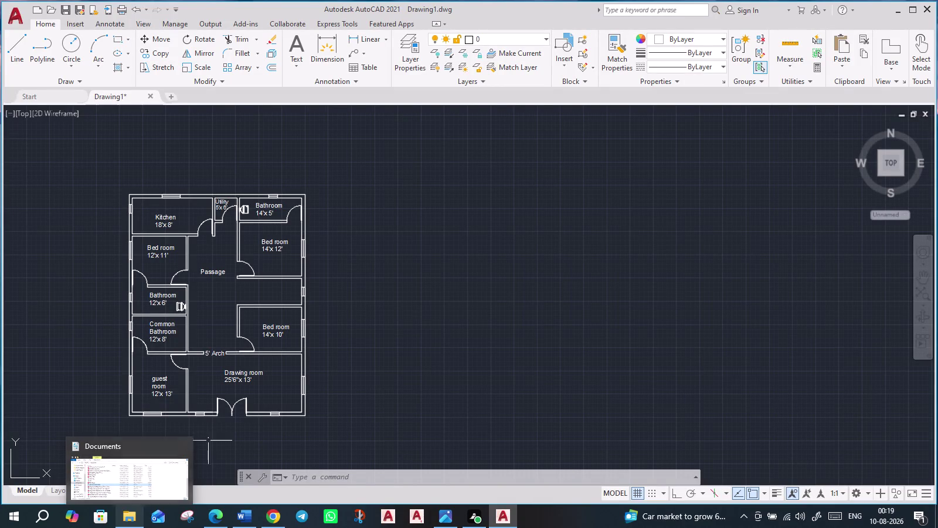
Browse File Explorer to C:\Program Files\Autodesk\AutoCAD 2021.
click(135, 527)
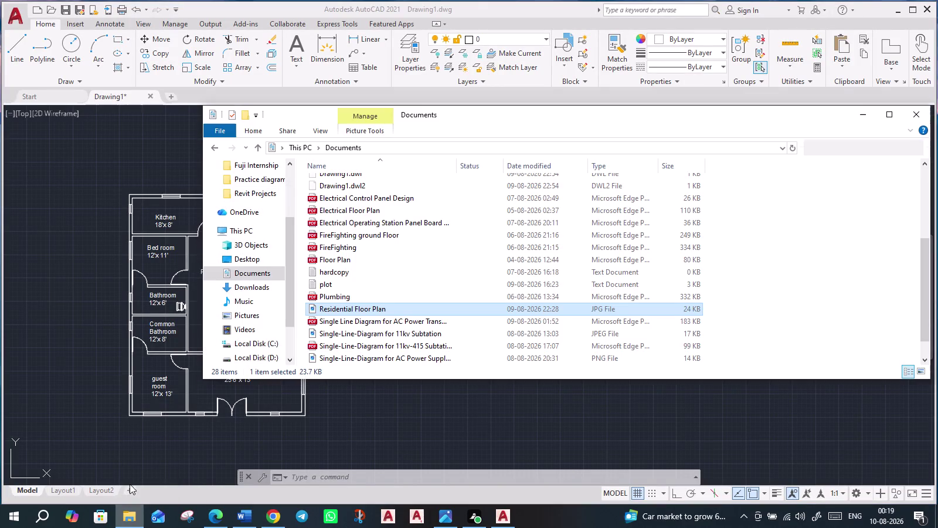
double_click(259, 345)
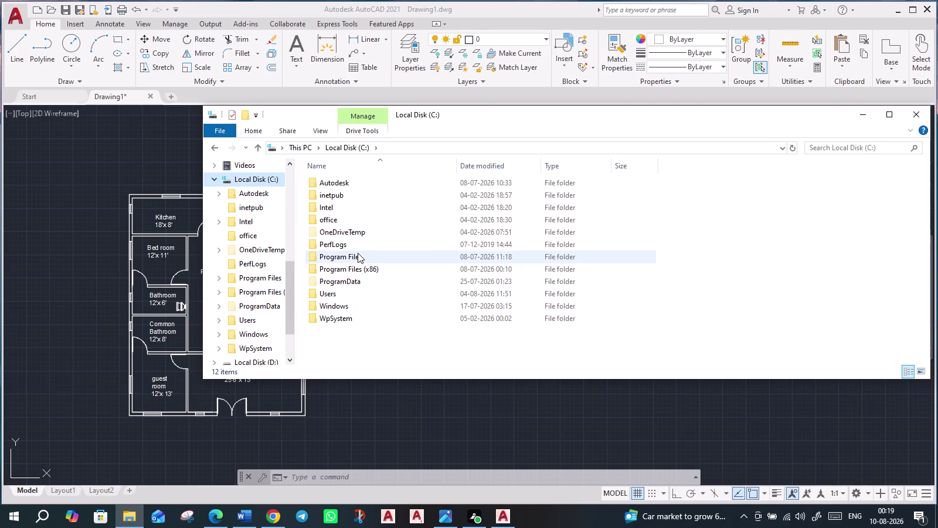
double_click(354, 257)
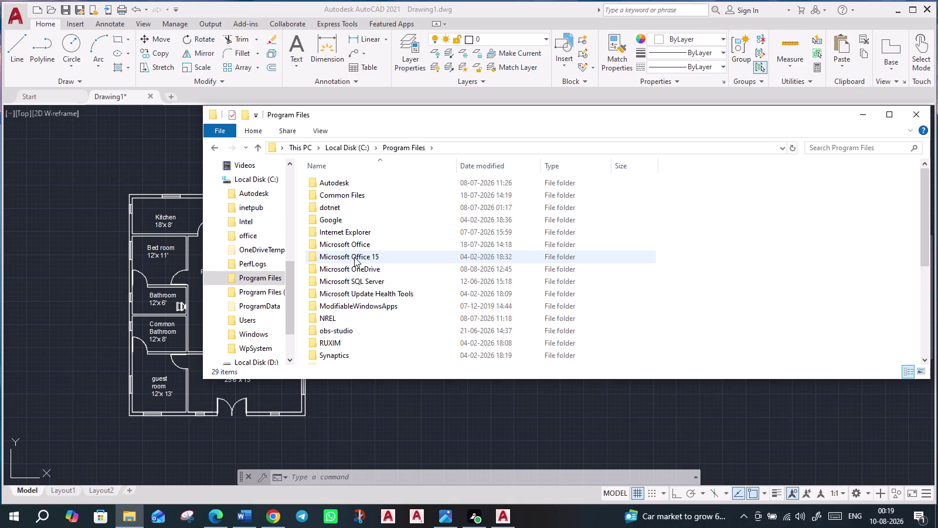
double_click(346, 183)
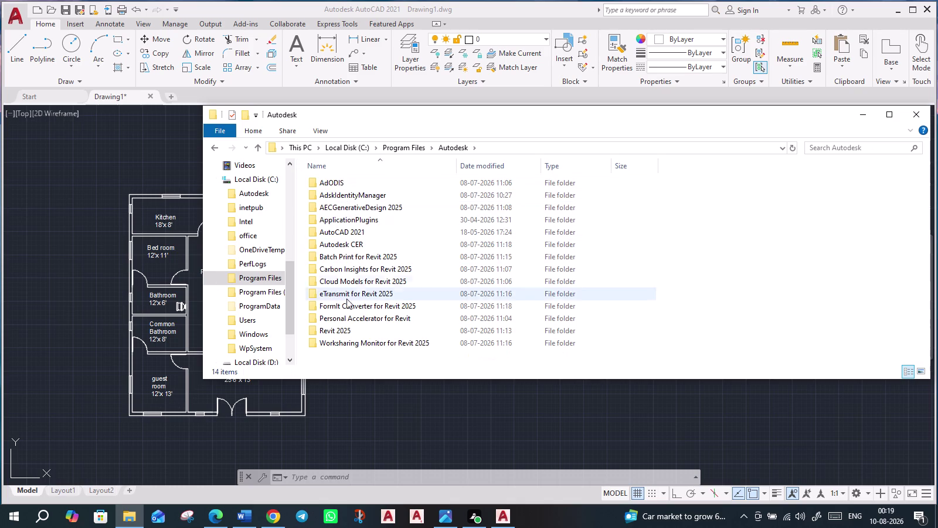
double_click(354, 234)
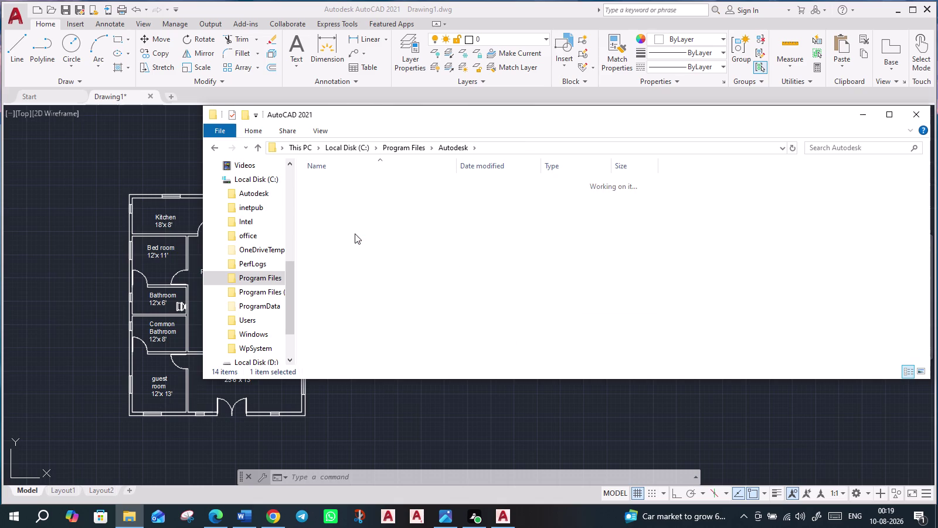
Open the Sample > en-us > DesignCenter folder.
scroll(down, 3)
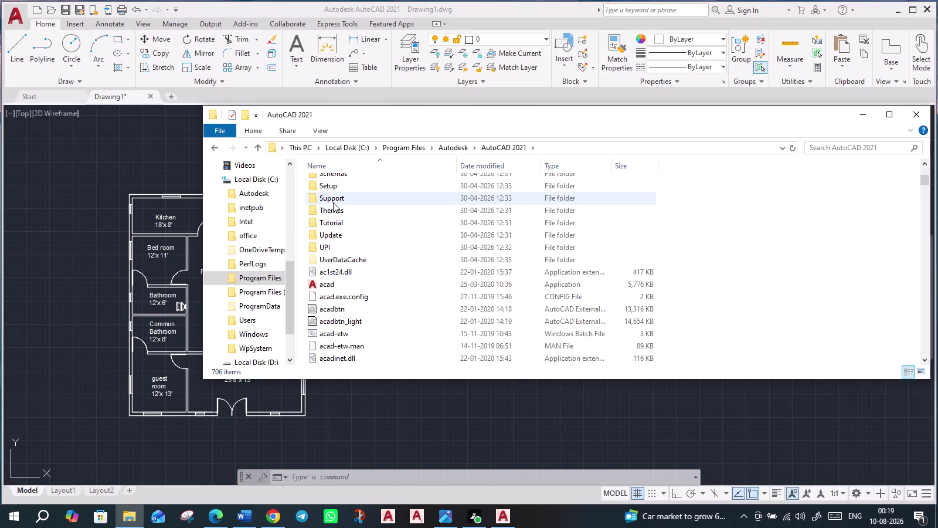
scroll(up, 3)
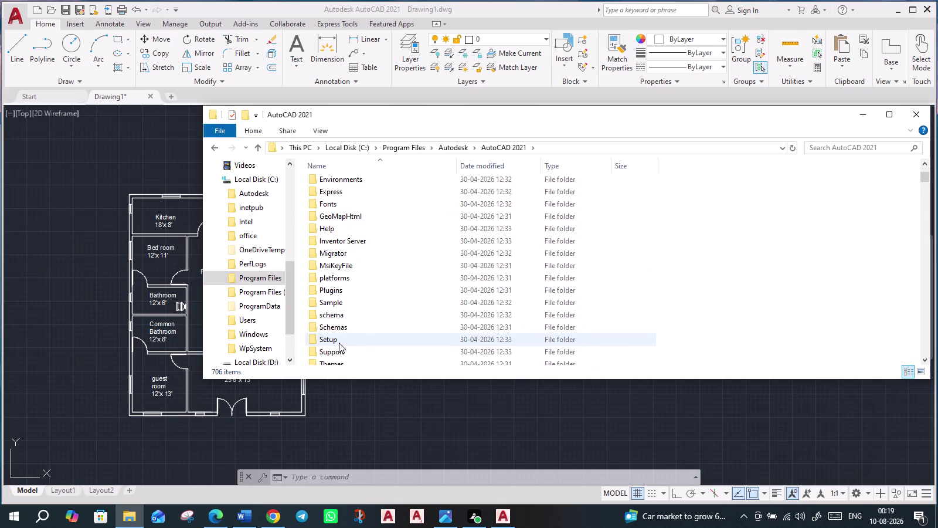
click(342, 300)
double_click(342, 300)
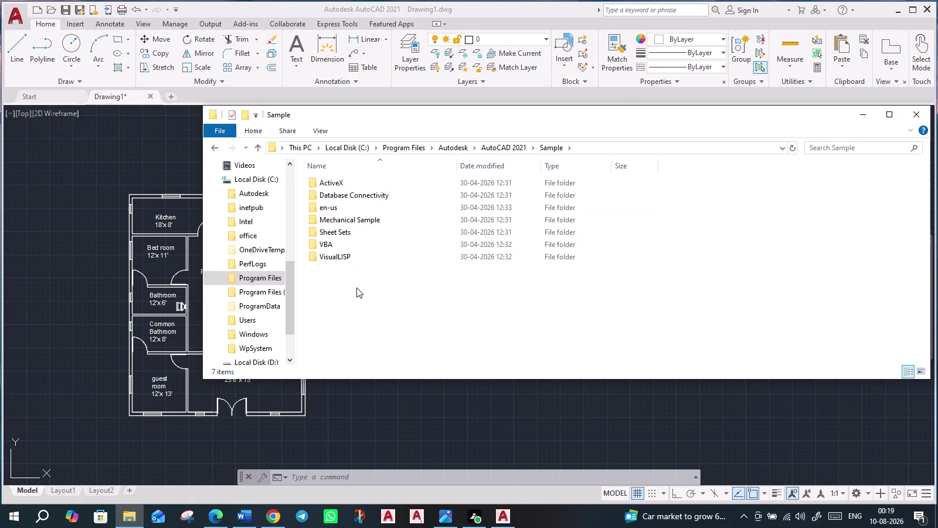
double_click(336, 206)
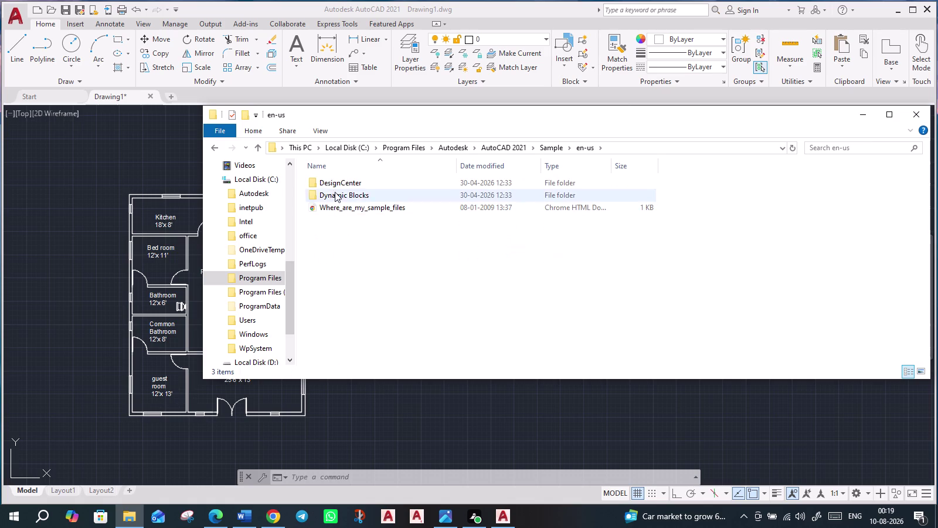
click(334, 184)
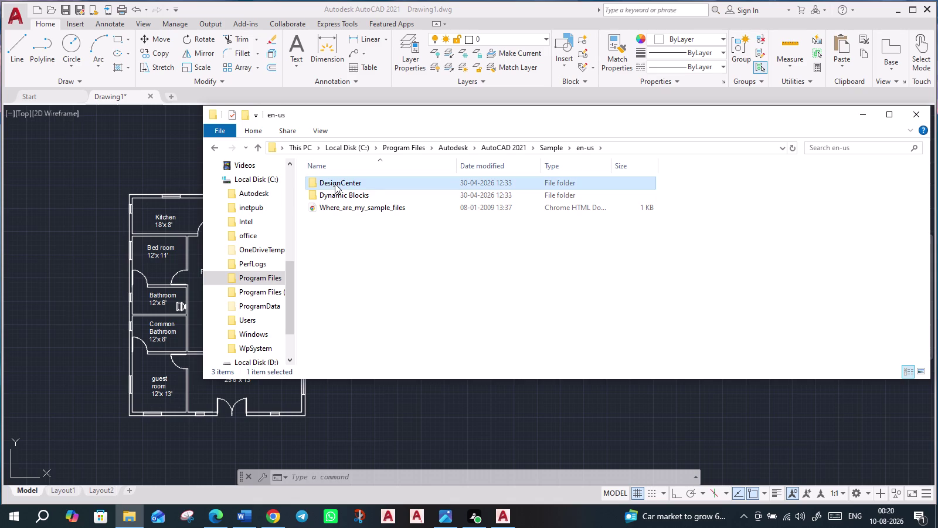
double_click(335, 184)
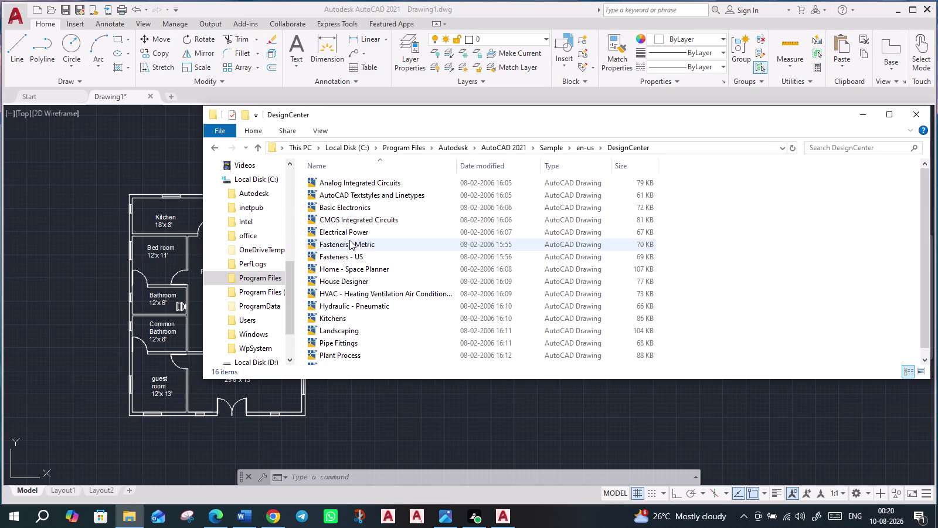
Drag Kitchens.dwg from the DesignCenter folder onto the AutoCAD floor plan.
scroll(down, 3)
scroll(down, 3)
scroll(down, 3)
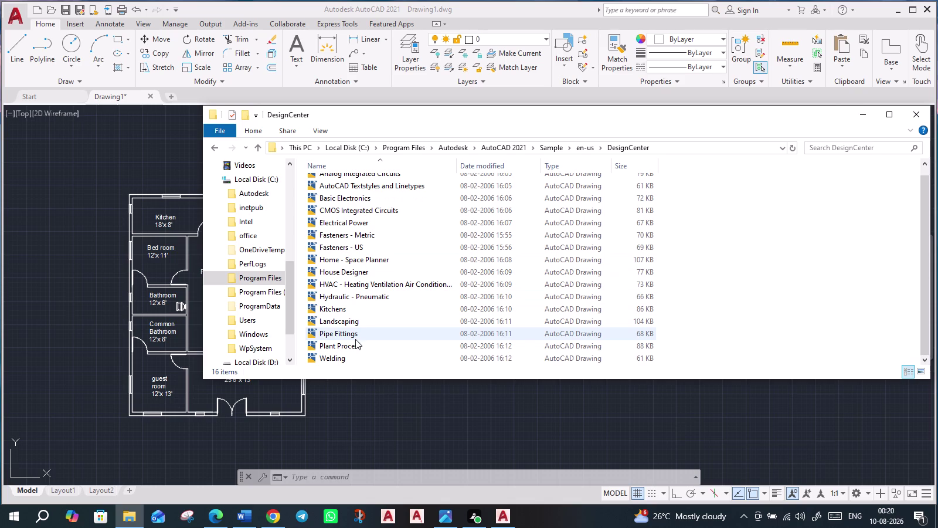
click(348, 310)
drag(347, 309, 211, 324)
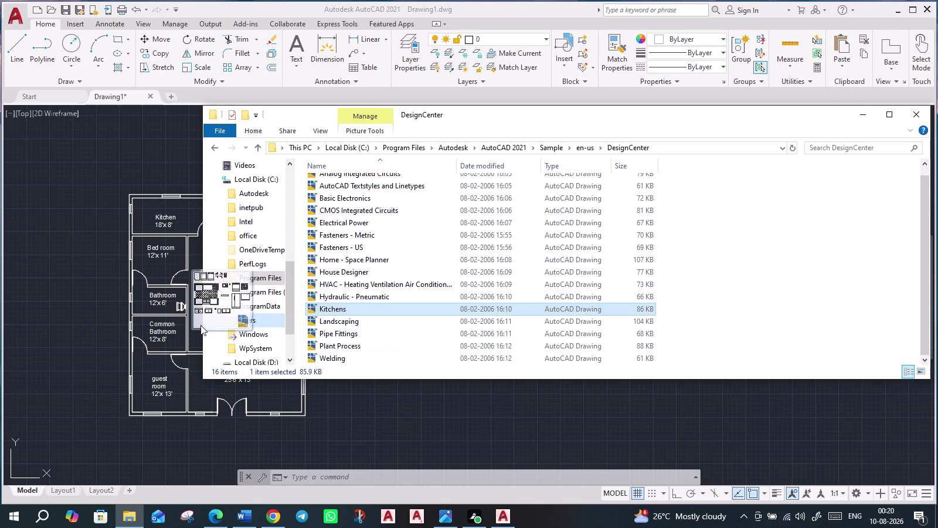
drag(211, 325, 173, 247)
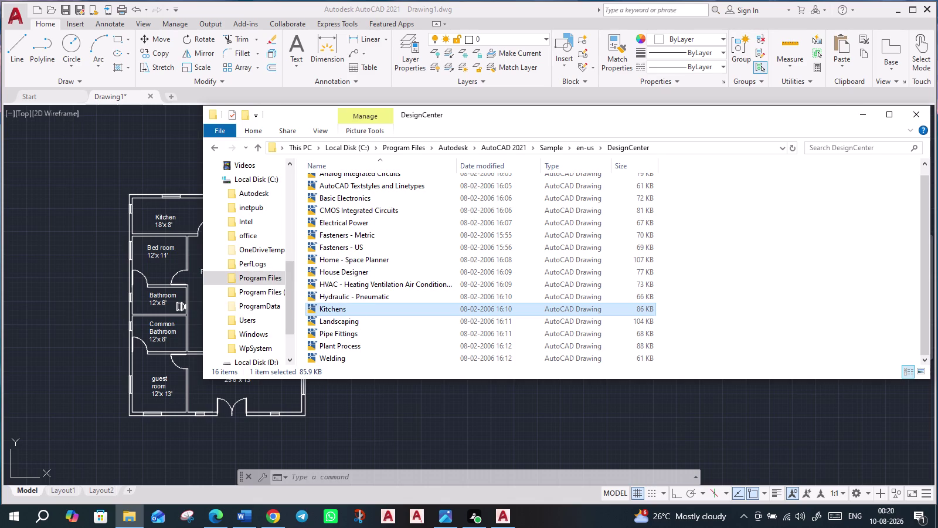
drag(173, 246, 179, 213)
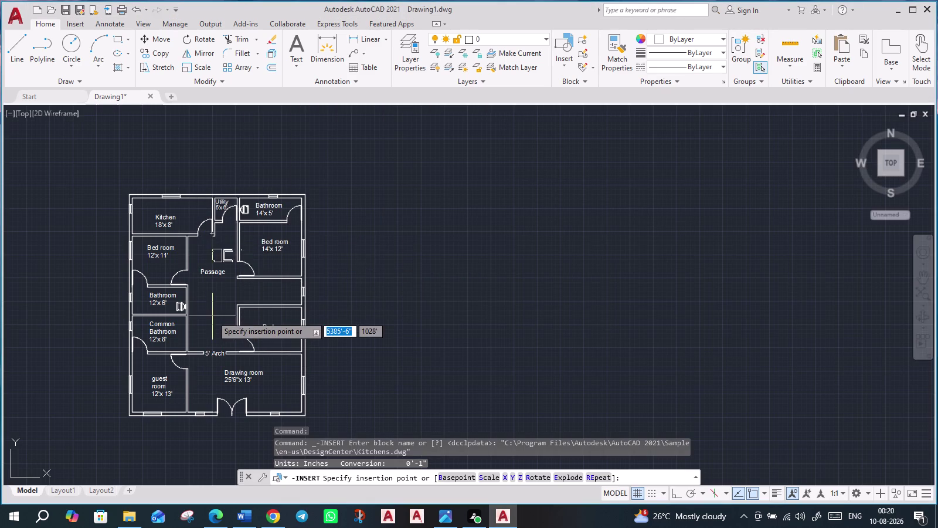
Place the Kitchens block at a point near the plan, accepting default scale and rotation.
scroll(up, 3)
scroll(down, 3)
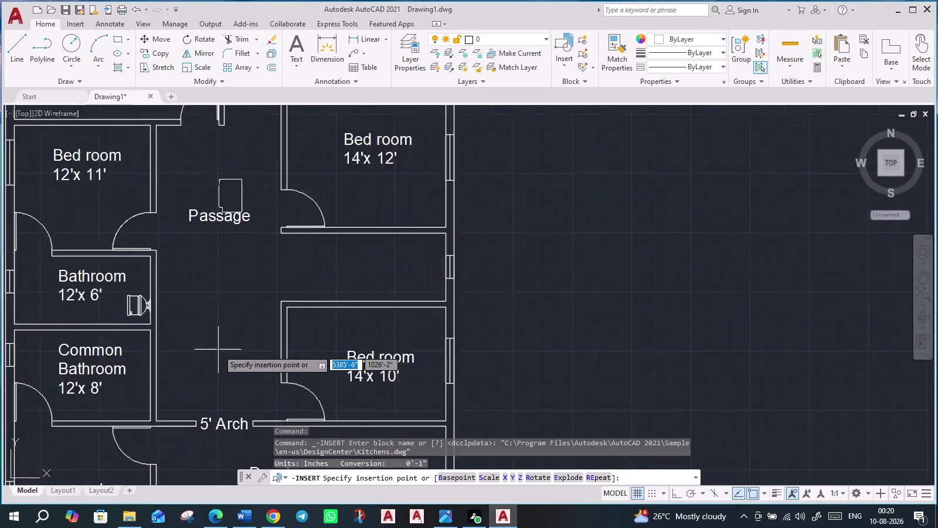
scroll(down, 3)
scroll(up, 3)
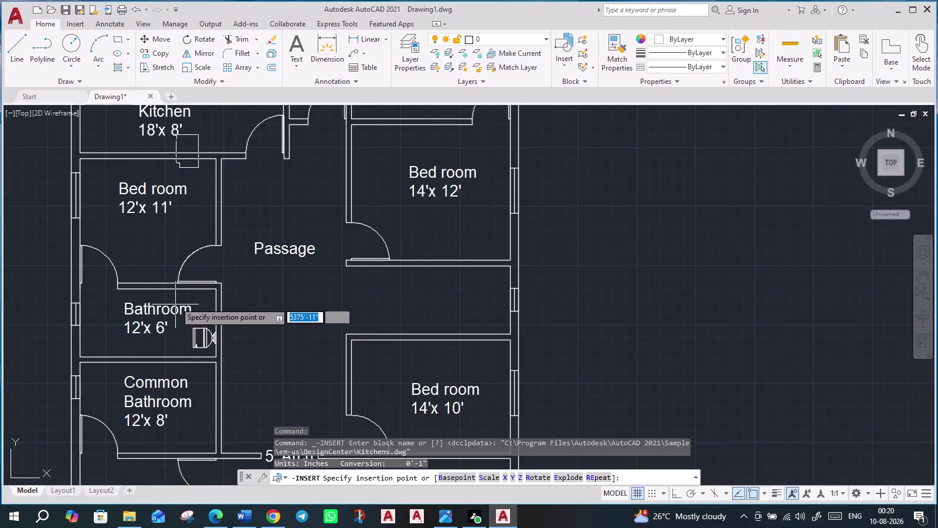
middle_drag(175, 289, 184, 444)
scroll(up, 3)
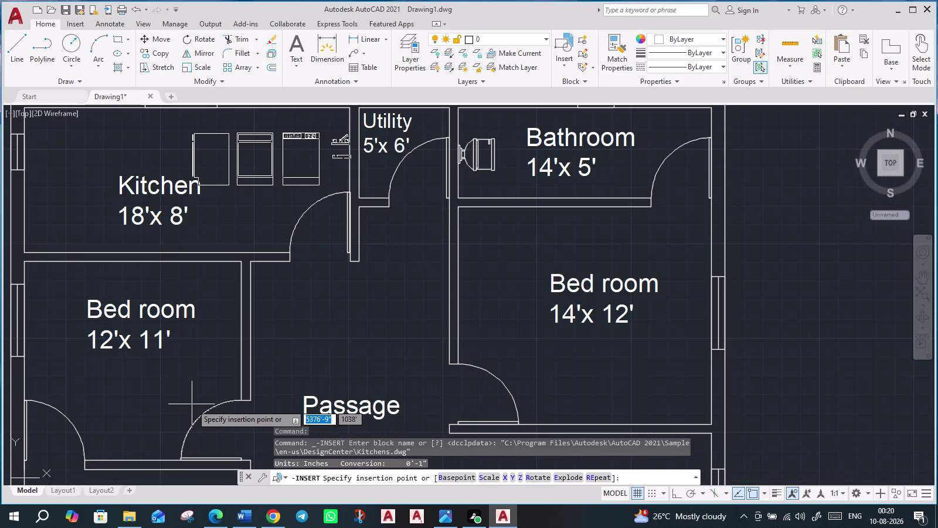
scroll(up, 3)
scroll(down, 3)
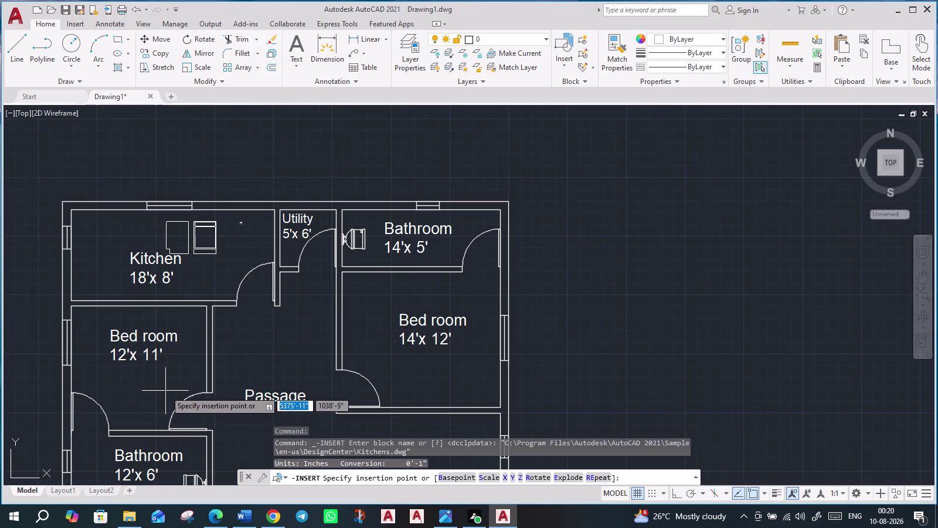
click(120, 389)
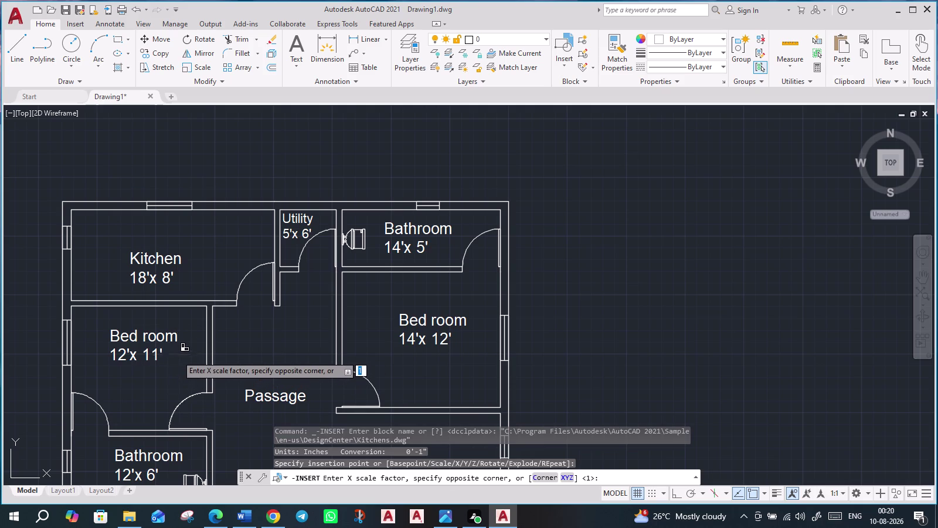
scroll(down, 3)
middle_drag(512, 388, 509, 384)
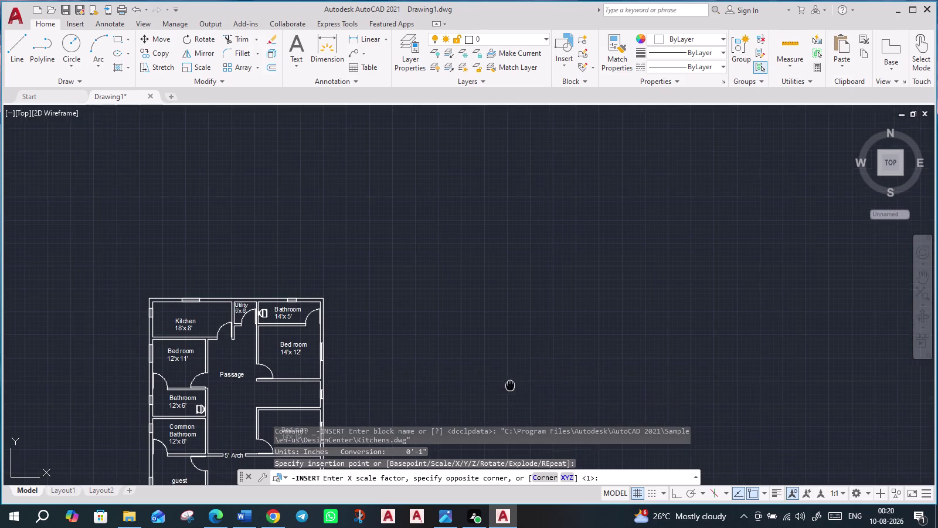
middle_drag(509, 383, 466, 338)
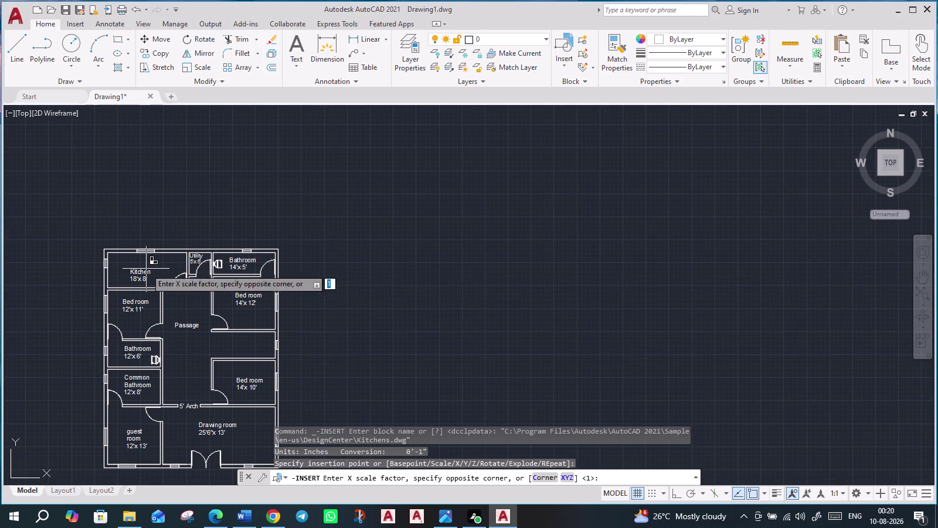
click(121, 267)
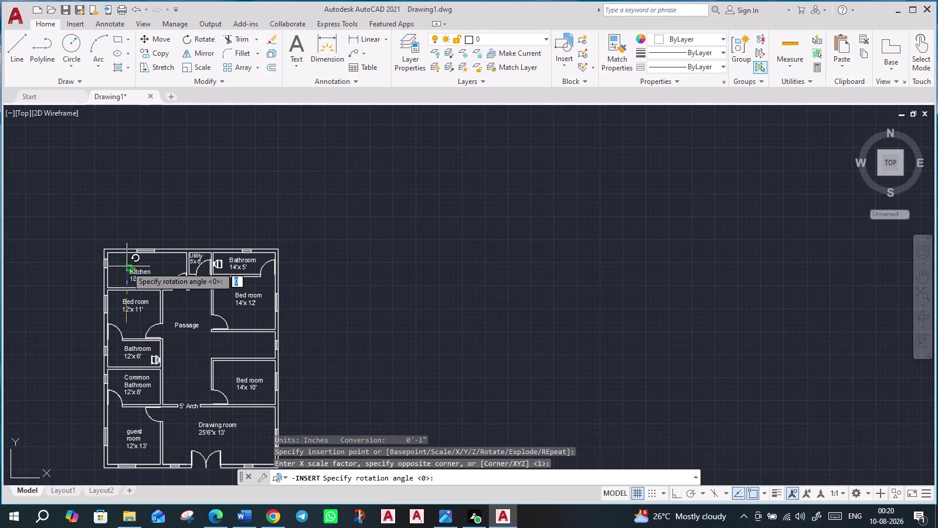
scroll(up, 3)
click(120, 265)
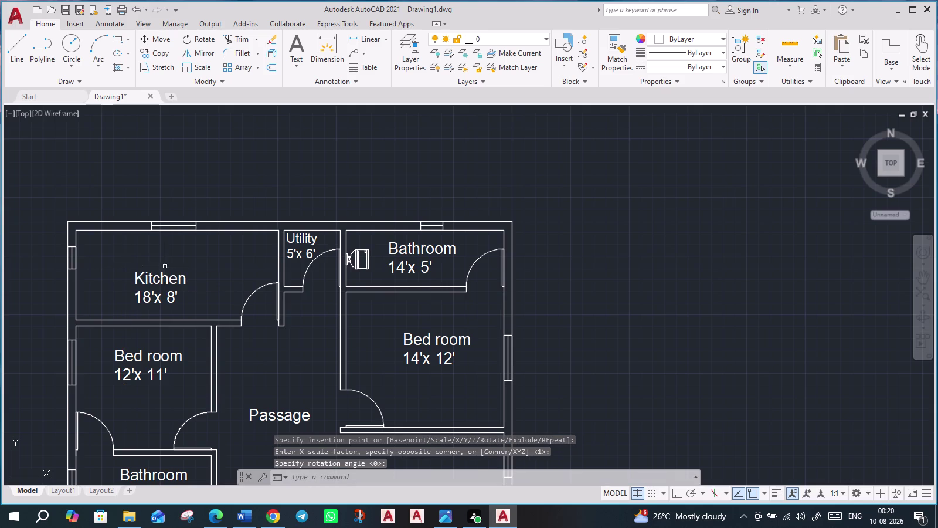
Inspect the oversized Kitchens block, then undo the insertion with Ctrl+Z.
scroll(down, 3)
middle_drag(524, 378, 574, 245)
scroll(down, 3)
scroll(down, 3)
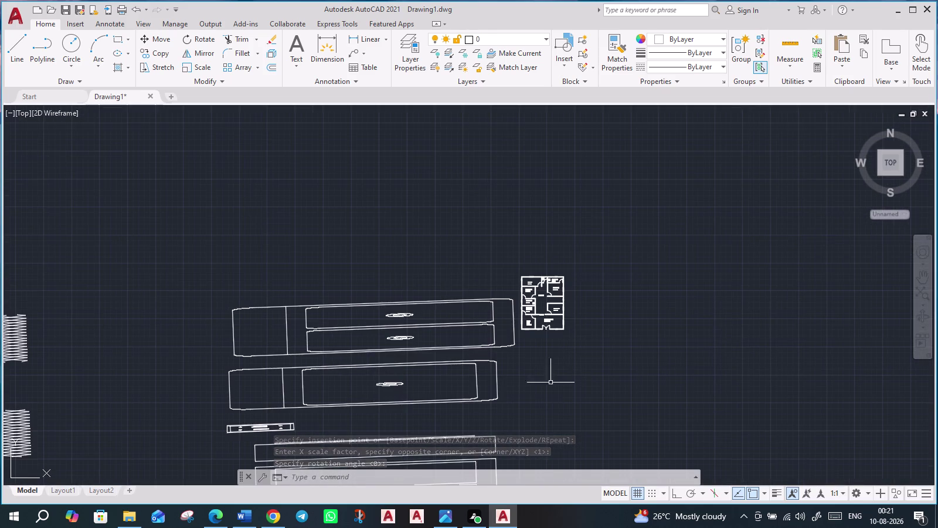
middle_drag(537, 384, 513, 318)
scroll(down, 3)
middle_drag(515, 431, 519, 411)
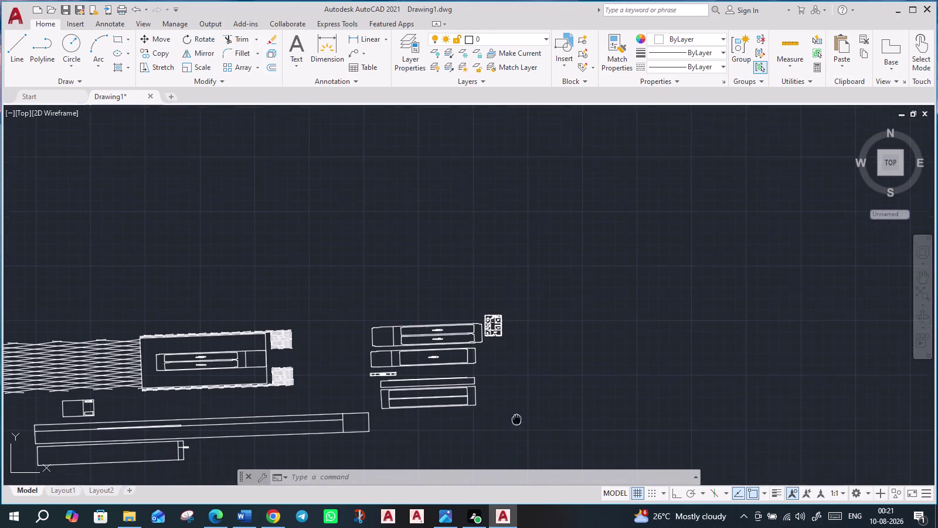
middle_drag(519, 410, 627, 300)
scroll(down, 3)
scroll(up, 3)
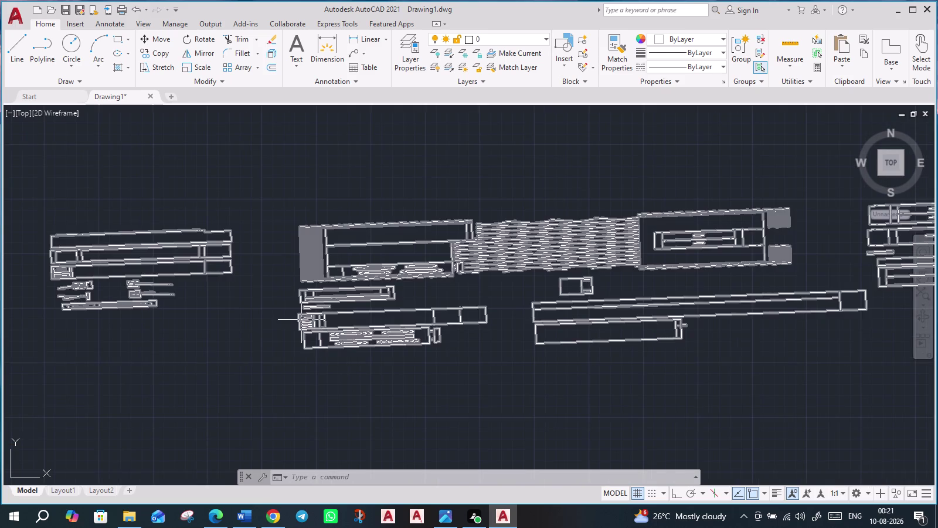
scroll(up, 3)
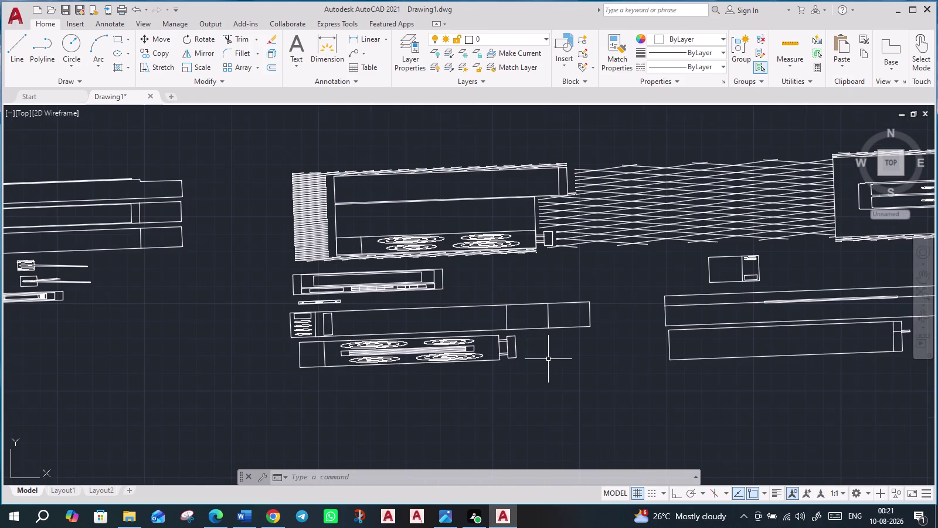
key(ctrl+z)
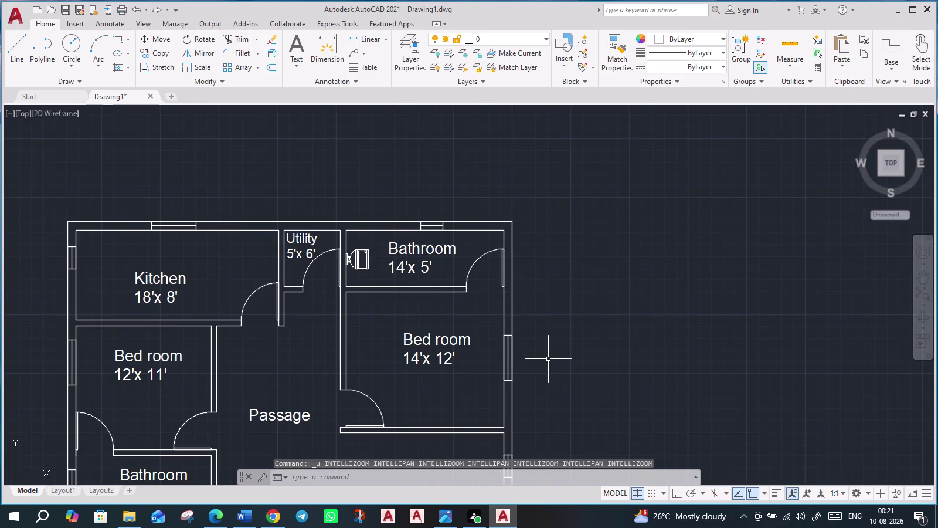
click(131, 523)
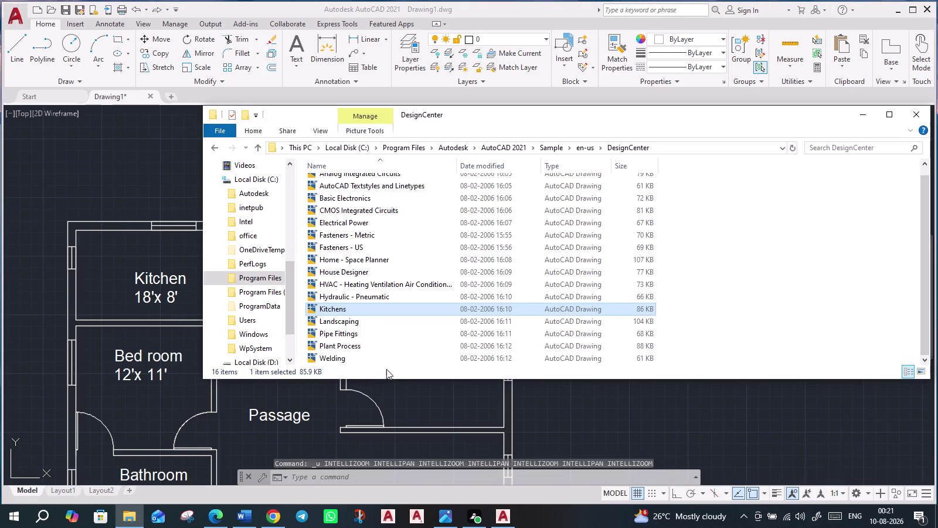
Drag Kitchens.dwg into the plan again and pick insertion and scale points.
drag(356, 310, 161, 223)
drag(161, 222, 104, 158)
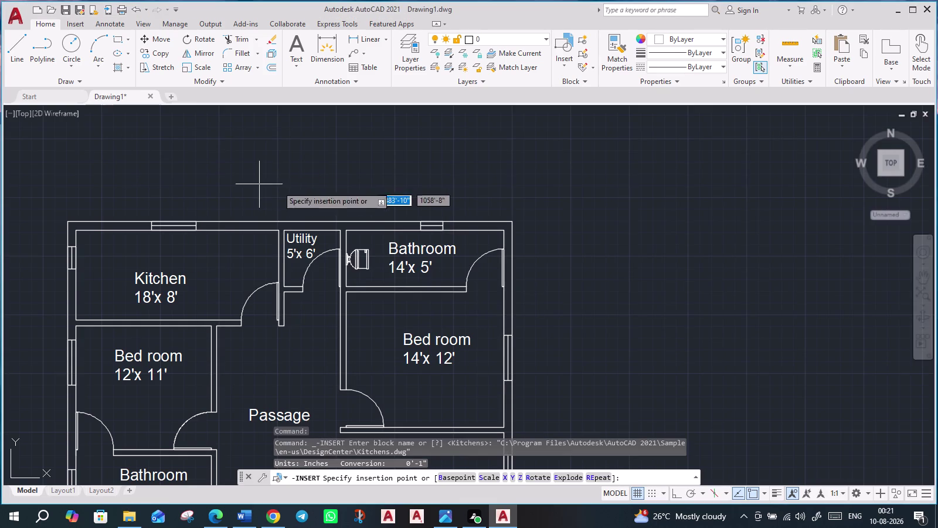
scroll(down, 3)
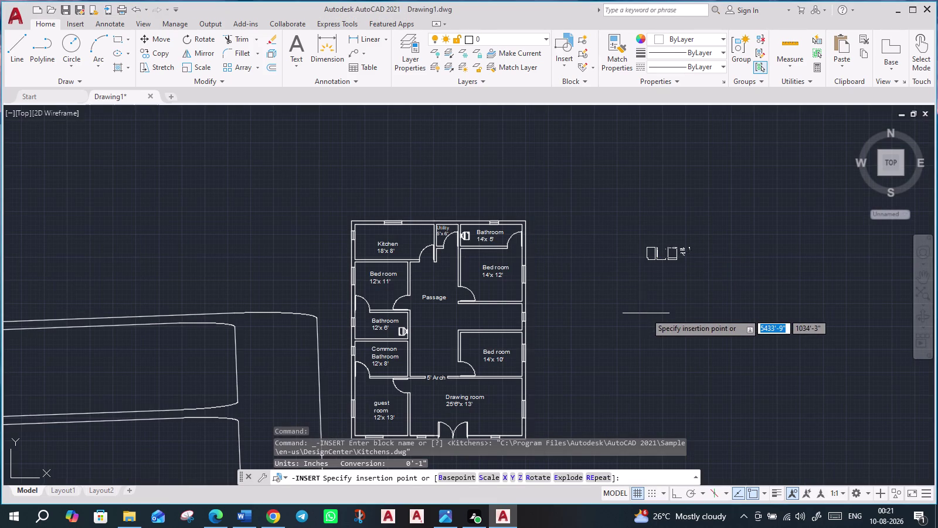
middle_drag(647, 314, 495, 358)
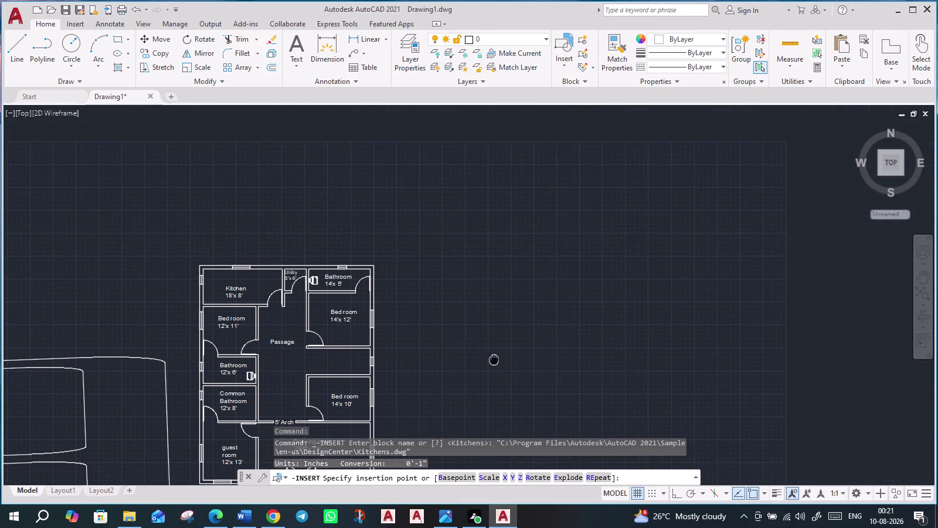
click(534, 341)
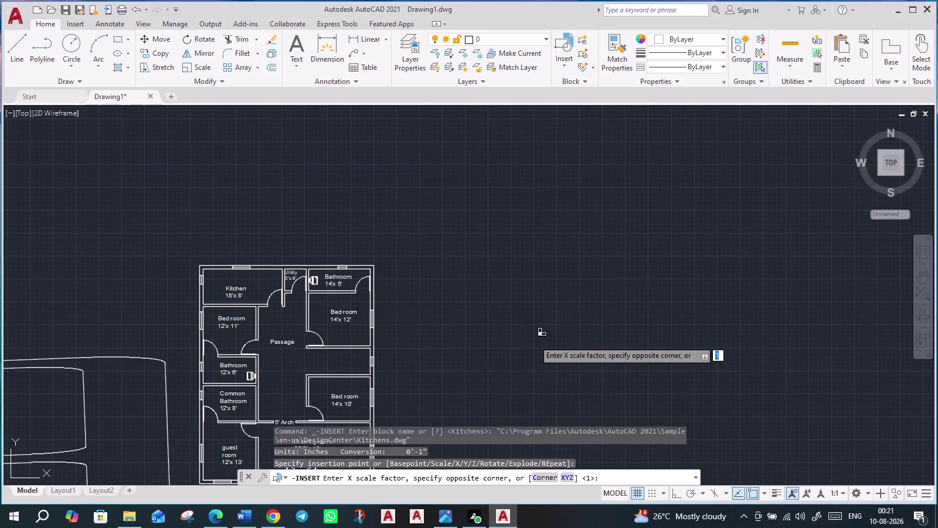
click(535, 340)
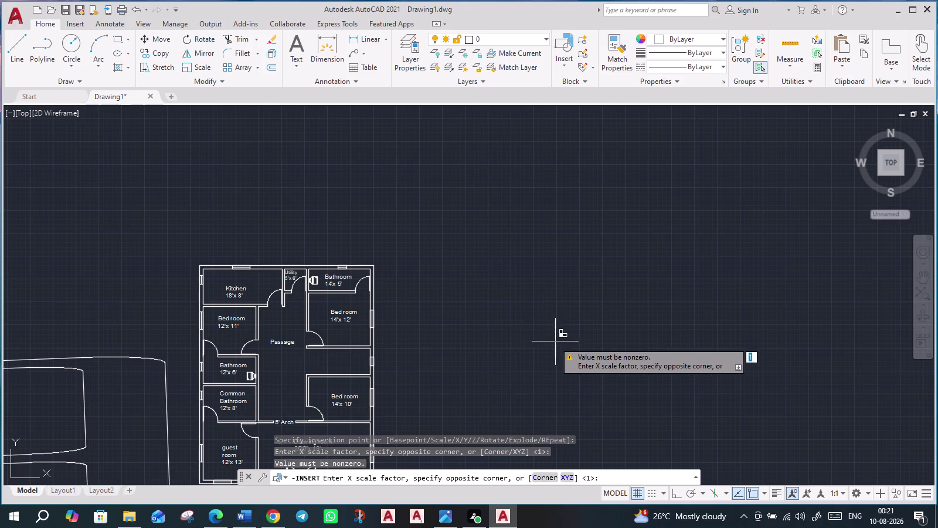
After the nonzero-scale error, cancel the Kitchens insertion with Esc.
scroll(down, 3)
scroll(down, 3)
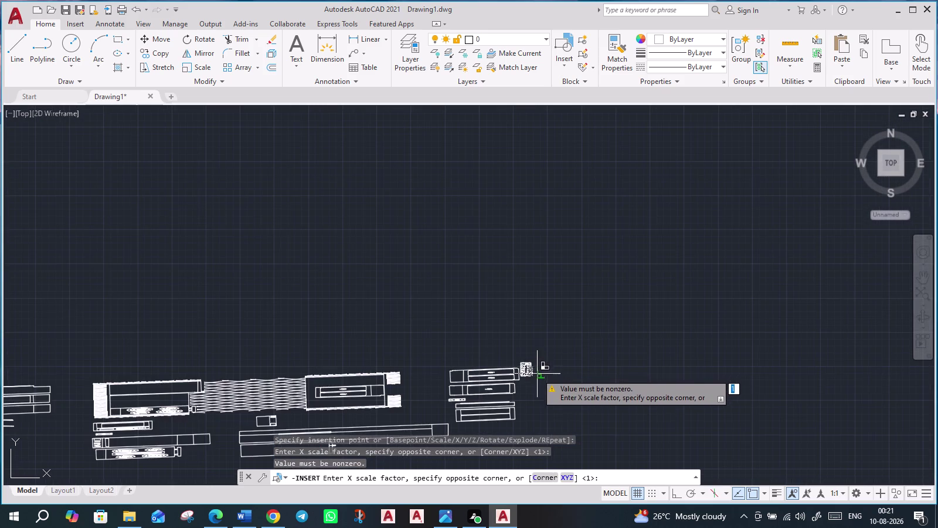
scroll(up, 3)
scroll(up, 3)
scroll(up, 3)
scroll(down, 3)
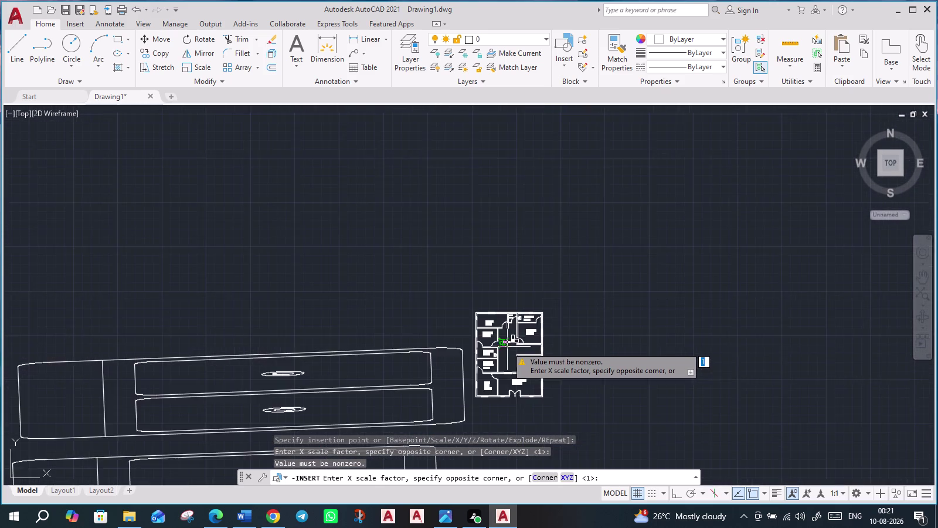
scroll(down, 3)
middle_drag(516, 408, 576, 272)
scroll(down, 3)
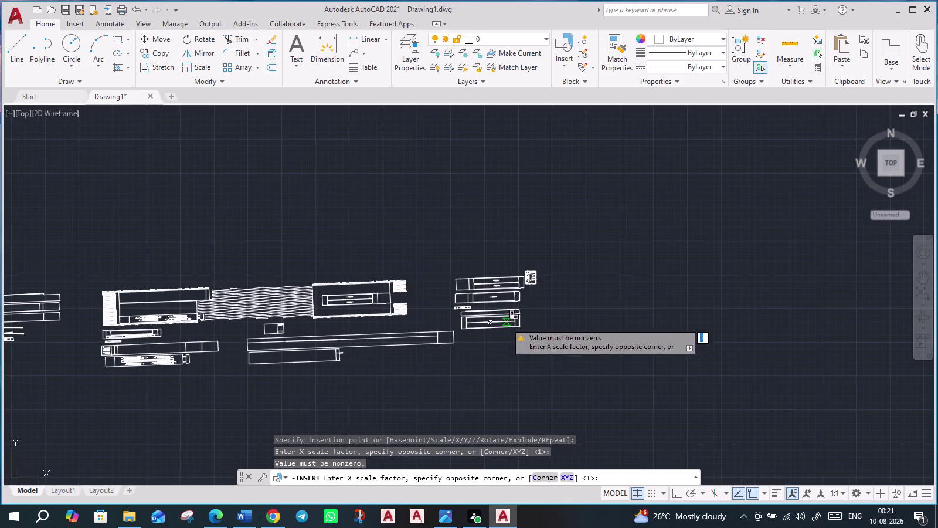
scroll(up, 3)
scroll(down, 3)
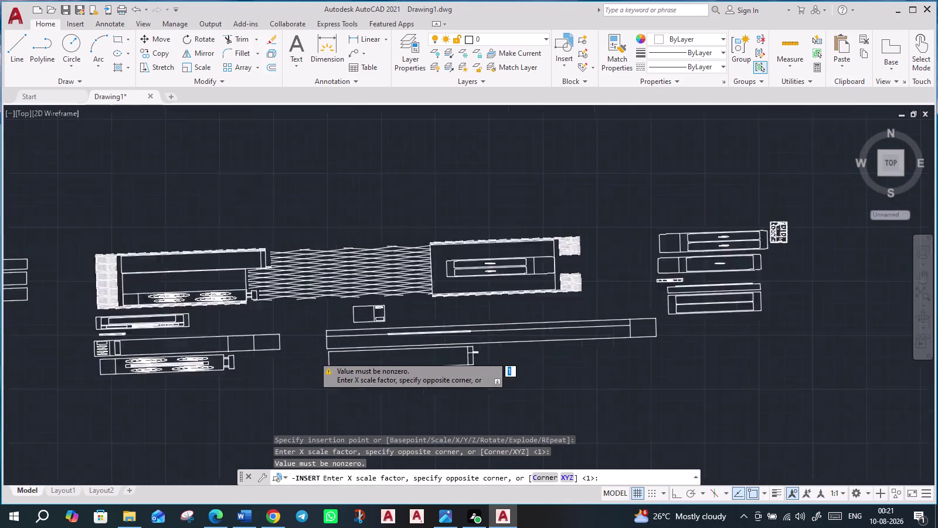
scroll(down, 3)
key(ctrl+z)
key(ctrl+z)
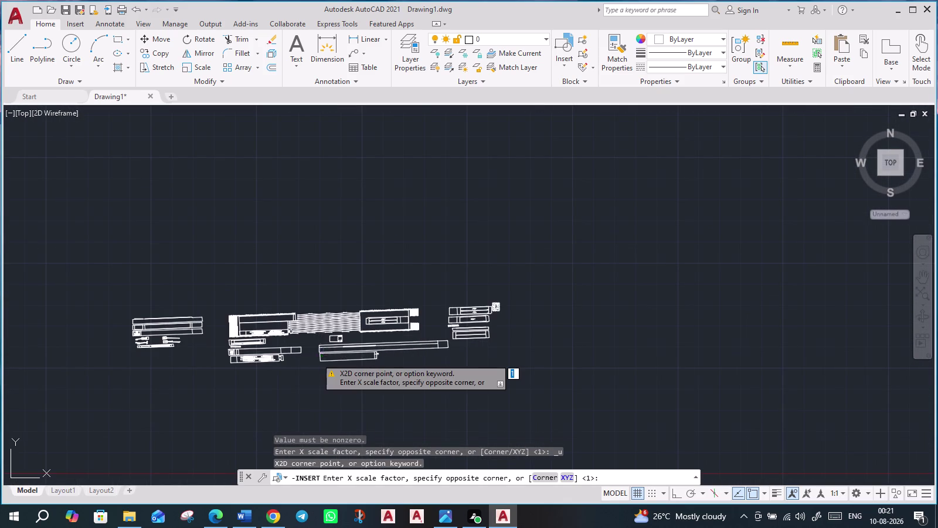
key(ctrl+z)
key(Escape)
key(Escape)
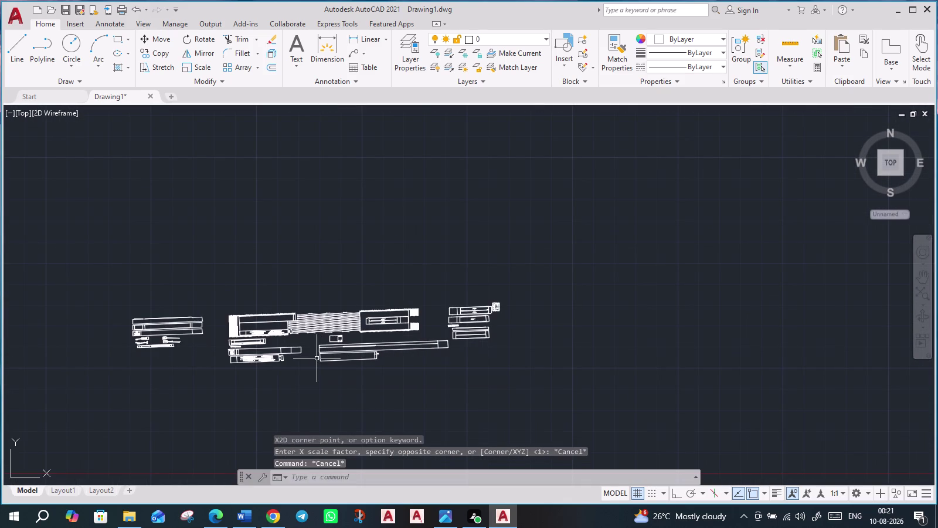
Zoom and pan across the kitchen fixture geometry.
scroll(up, 3)
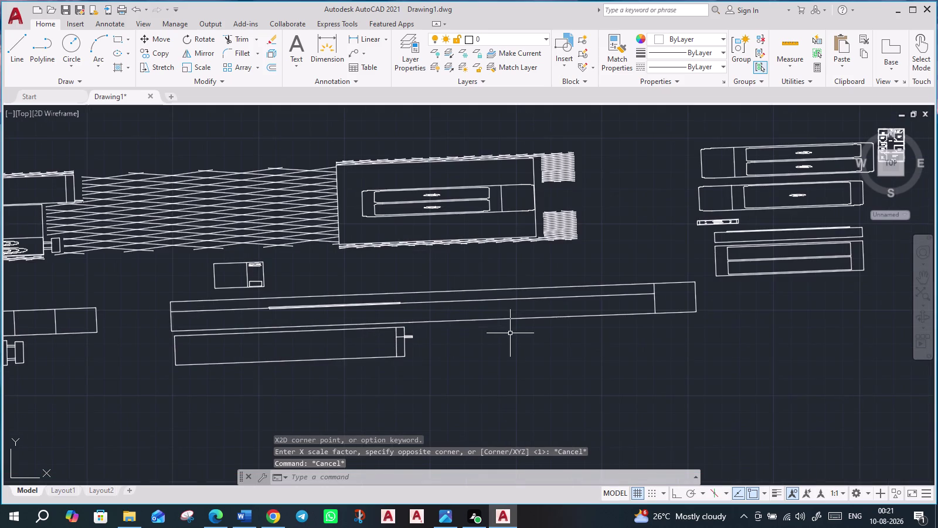
scroll(down, 3)
scroll(up, 3)
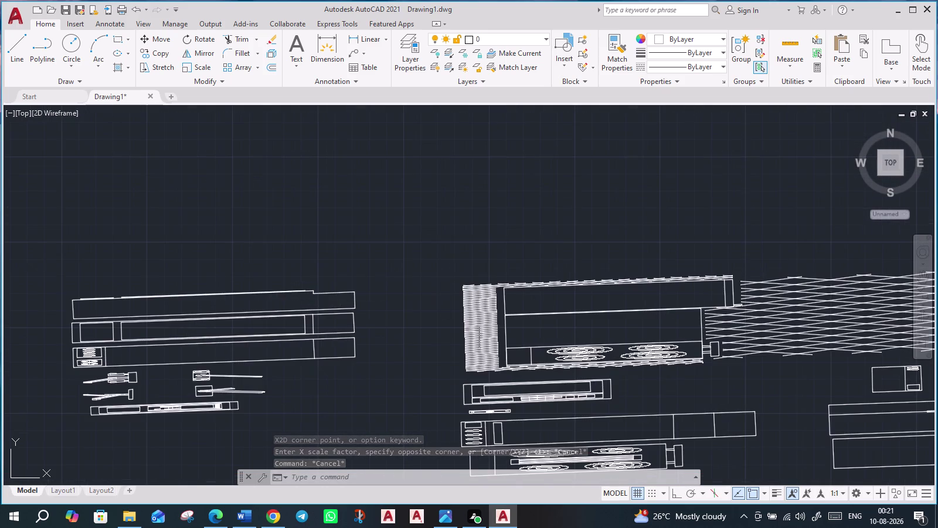
middle_drag(545, 356, 170, 318)
scroll(down, 3)
scroll(down, 3)
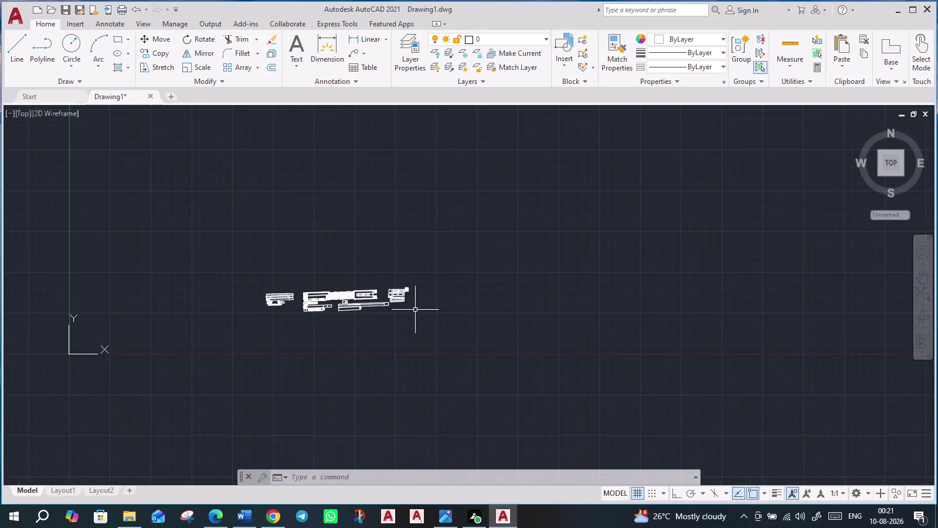
scroll(up, 3)
scroll(up, 3)
middle_drag(400, 307, 920, 422)
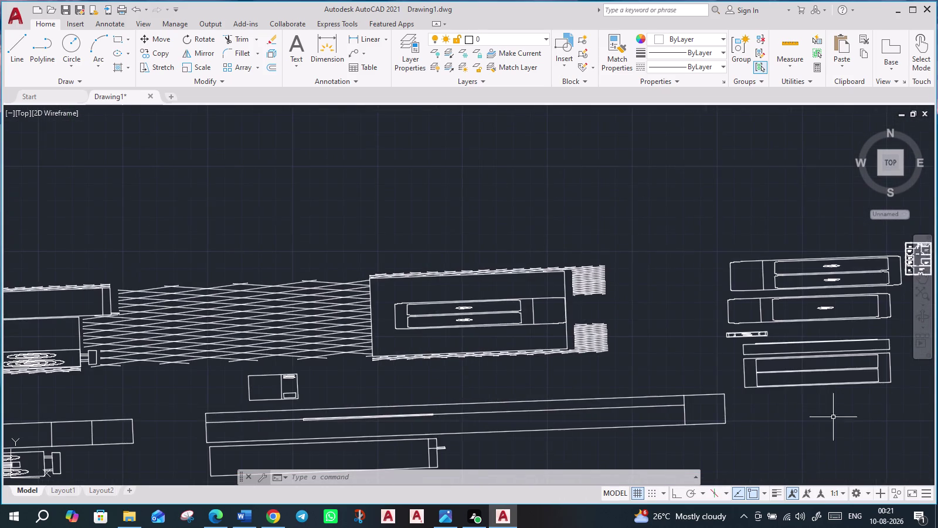
scroll(down, 3)
scroll(down, 3)
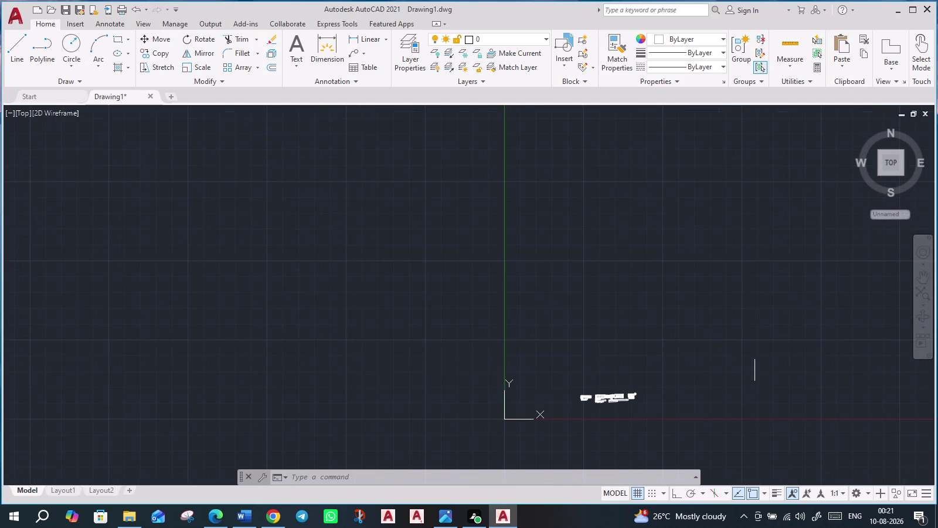
click(895, 160)
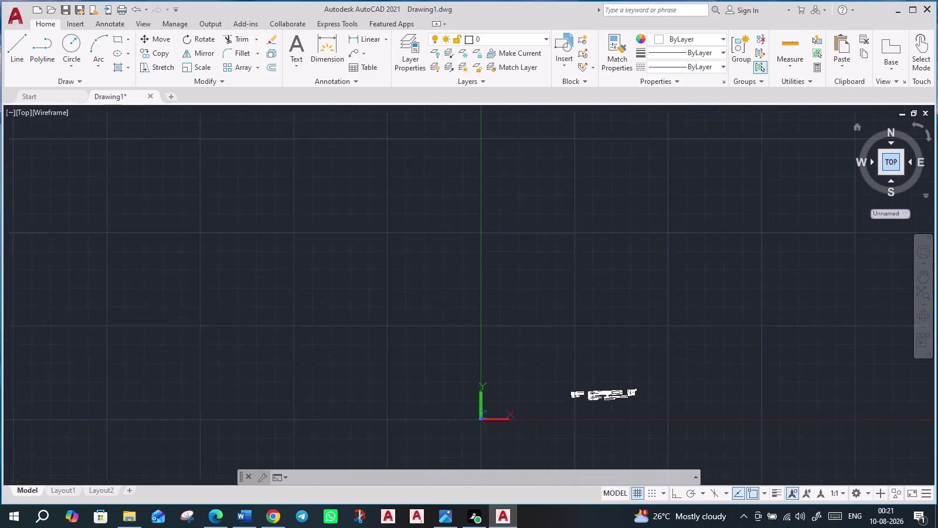
scroll(up, 3)
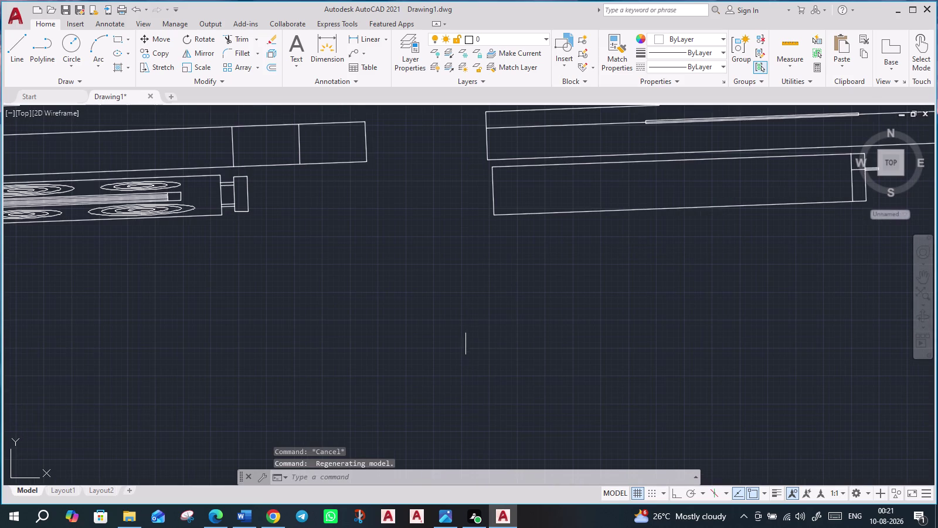
Undo the recent view changes and the kitchen block insertions.
scroll(down, 3)
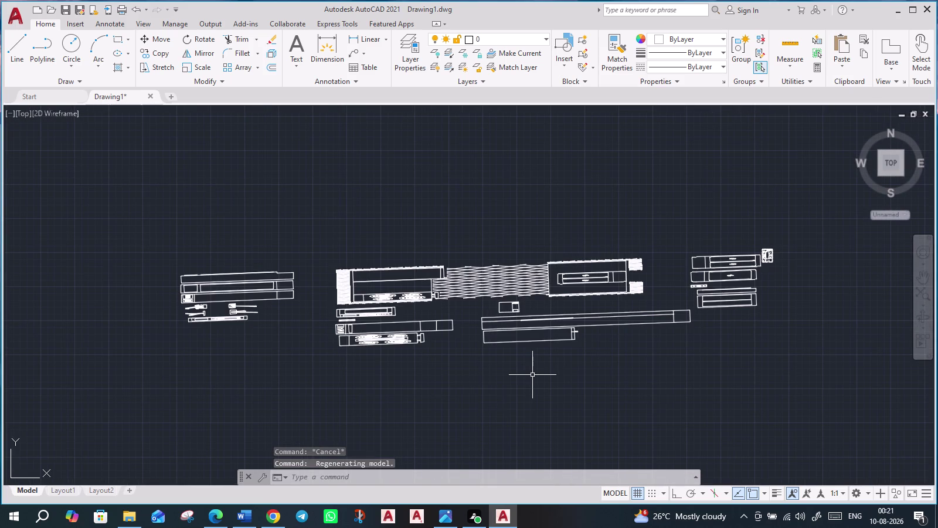
key(ctrl+z)
key(ctrl+z)
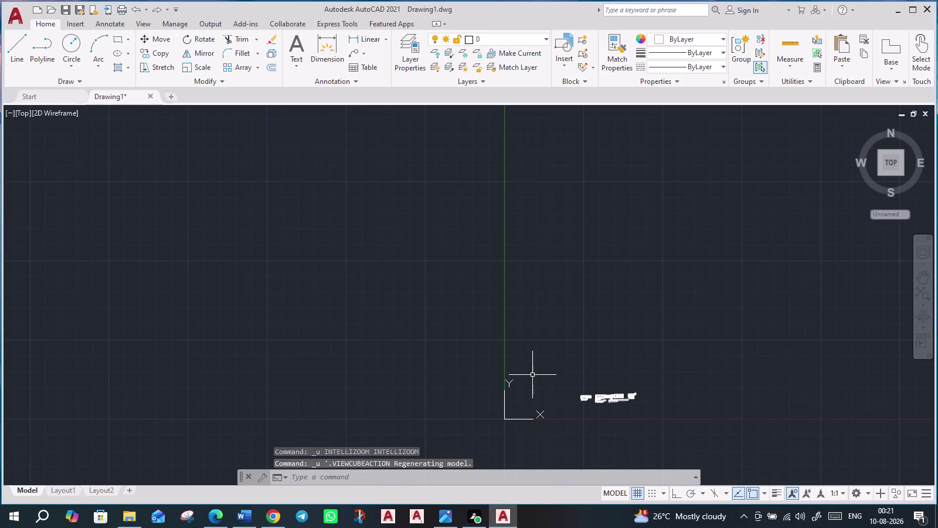
key(ctrl+z)
key(ctrl+z)
key(ctrl+z)
key(ctrl+z)
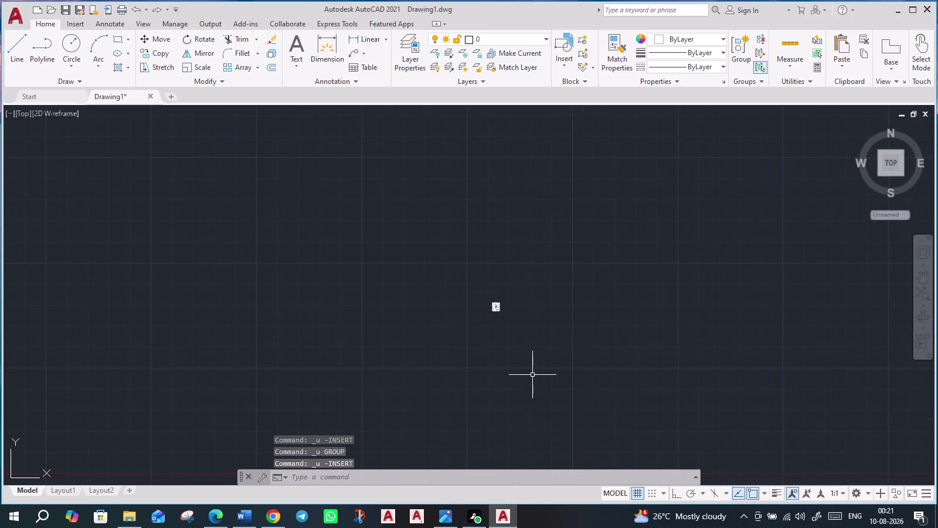
Zoom to check the plan, then undo the earlier grouping and view steps.
scroll(up, 3)
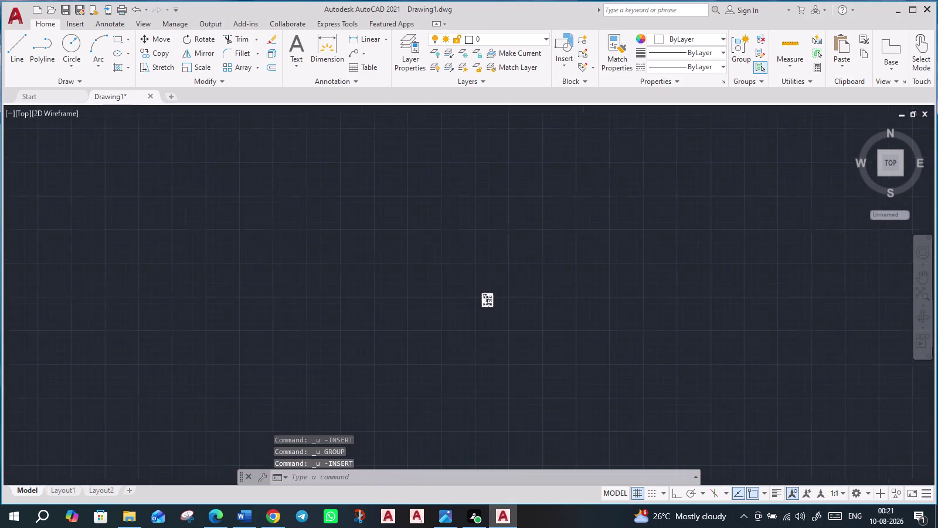
scroll(up, 3)
scroll(up, 3)
scroll(up, 3)
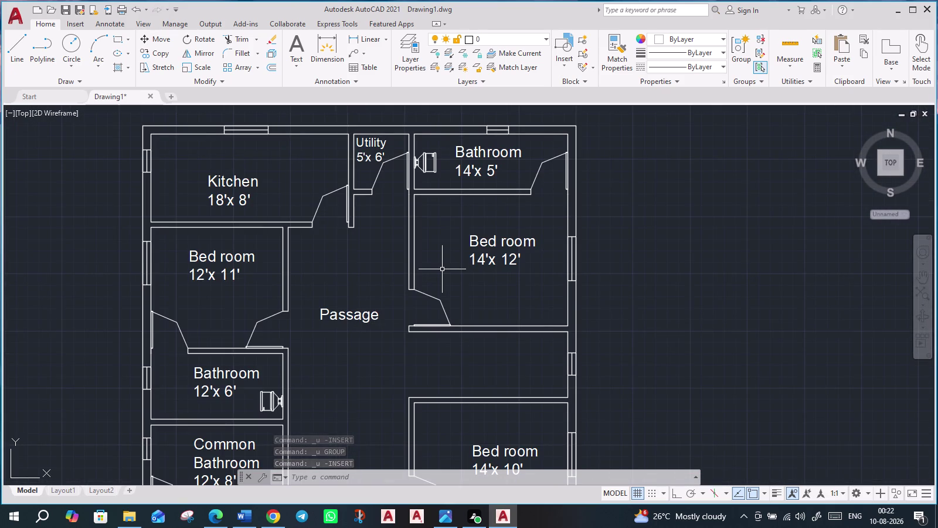
scroll(up, 3)
scroll(down, 3)
scroll(down, 3)
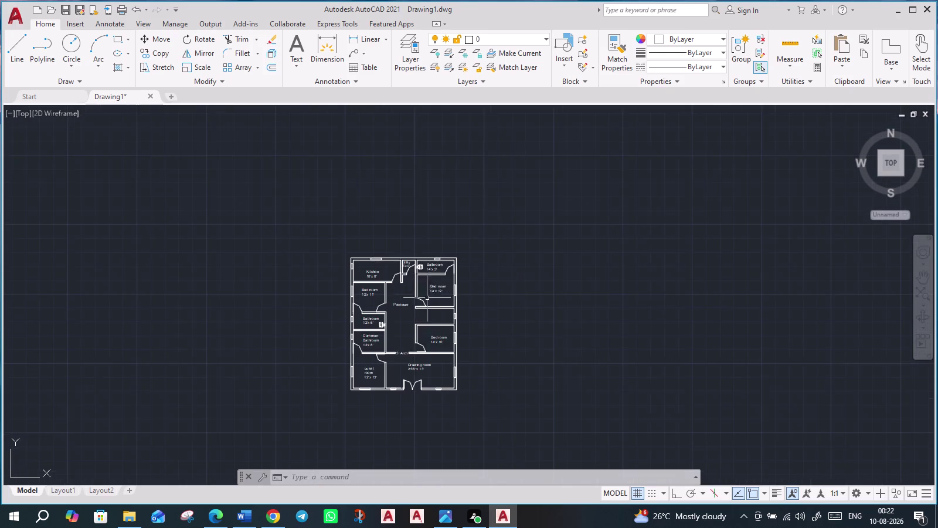
scroll(up, 3)
scroll(up, 3)
scroll(down, 3)
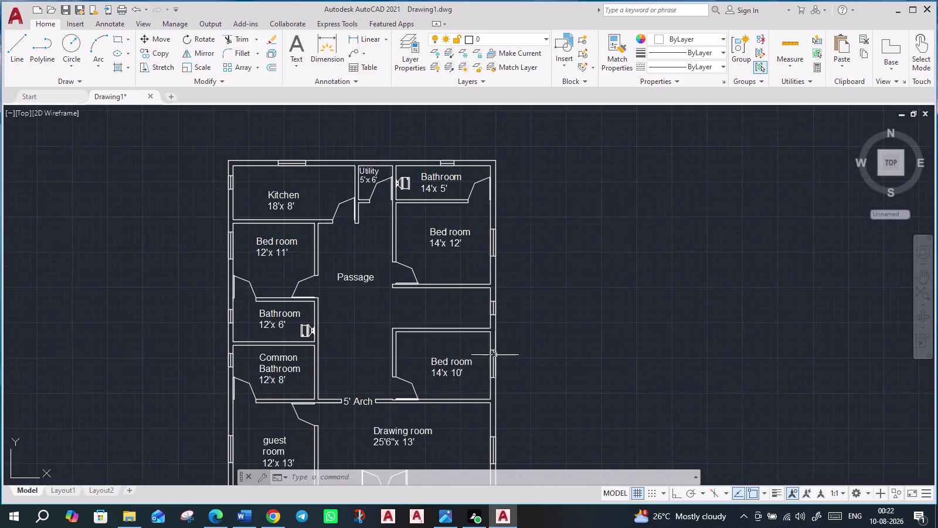
scroll(down, 3)
key(ctrl+z)
key(ctrl+z)
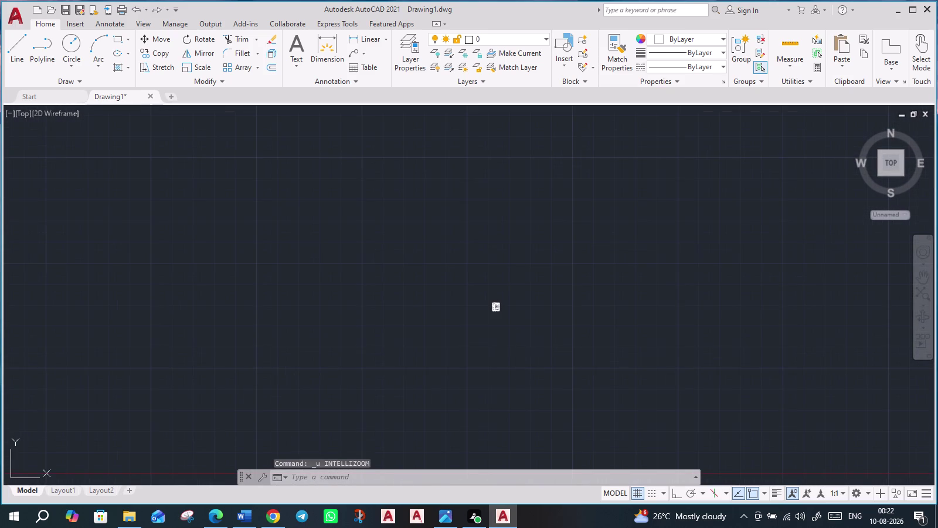
key(ctrl+z)
key(ctrl+z)
key(ctrl+z)
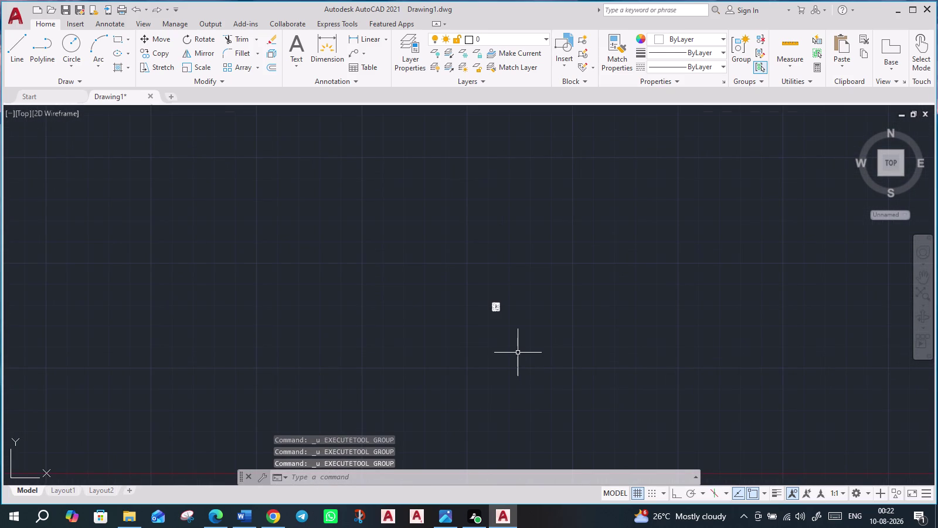
key(ctrl+z)
key(ctrl+z)
key(Escape)
key(Escape)
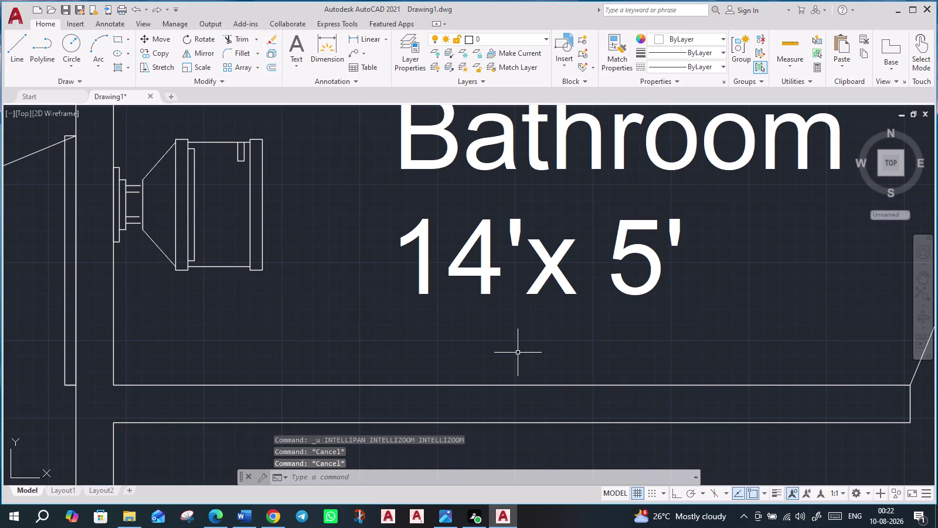
scroll(down, 3)
scroll(down, 3)
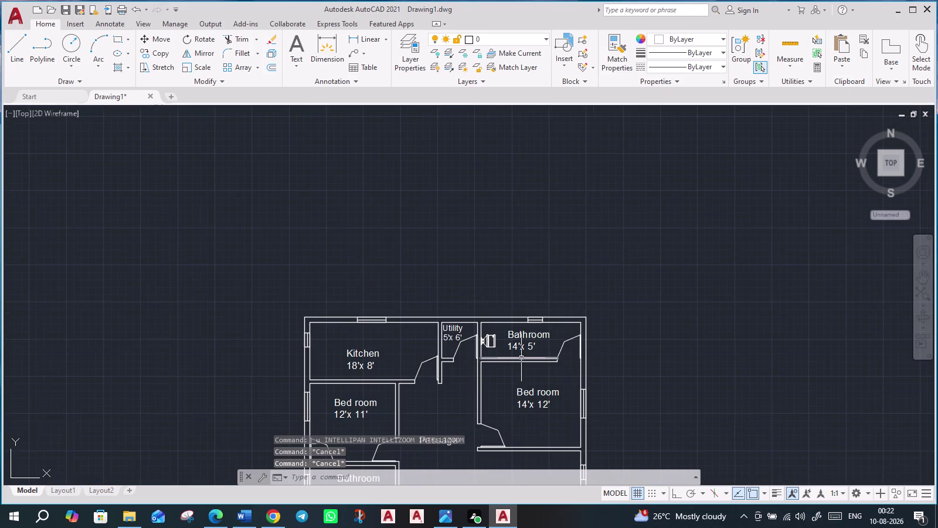
scroll(up, 3)
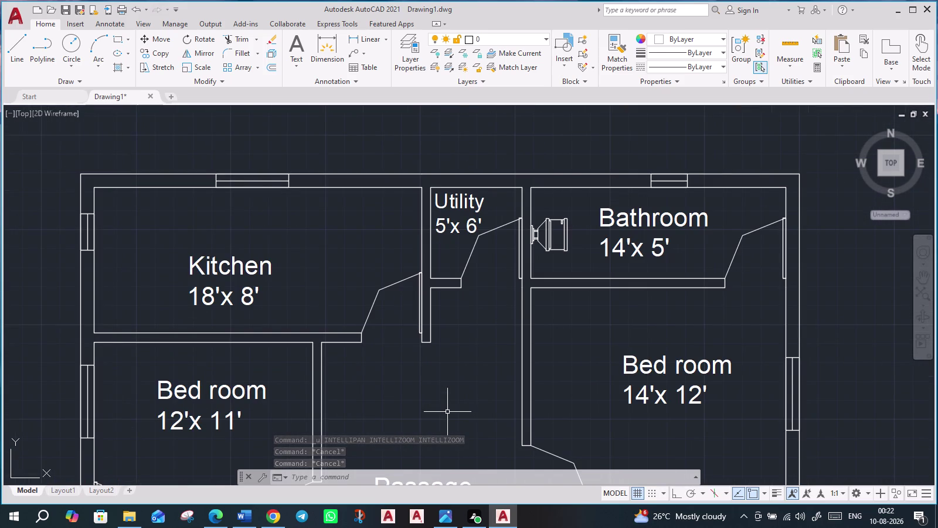
key(ctrl+z)
key(ctrl+z)
key(ctrl+z)
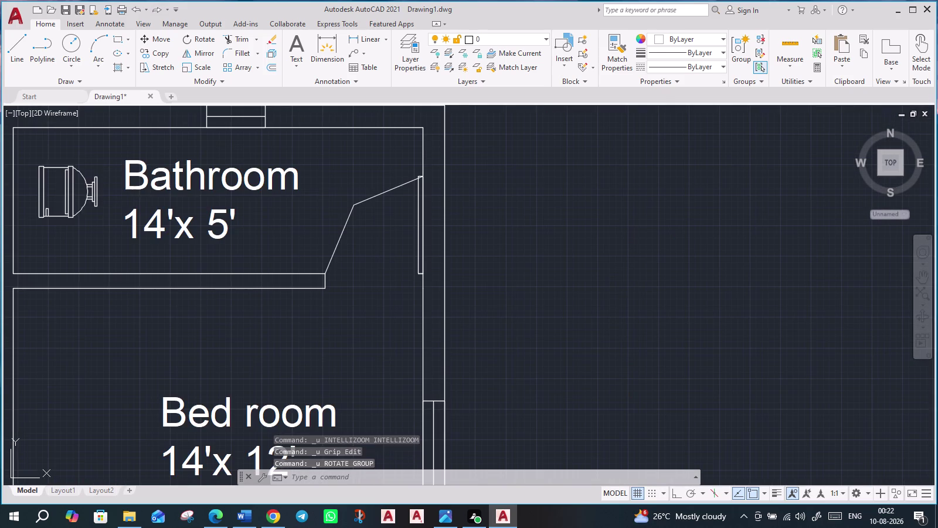
key(ctrl+z)
key(ctrl+z)
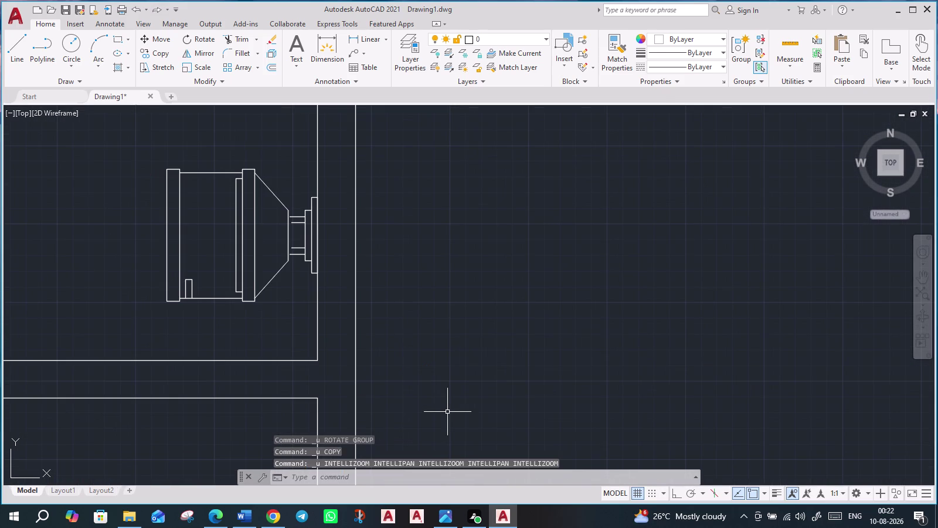
key(ctrl+z)
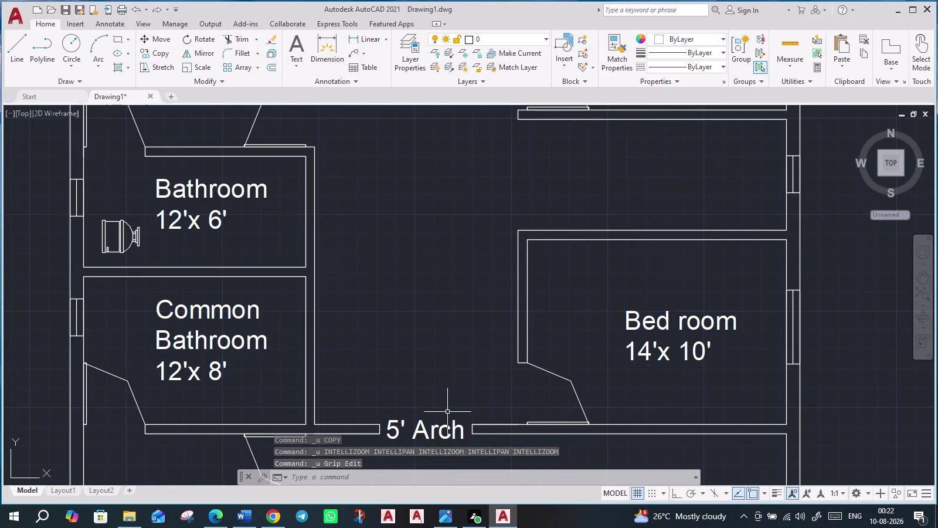
key(ctrl+z)
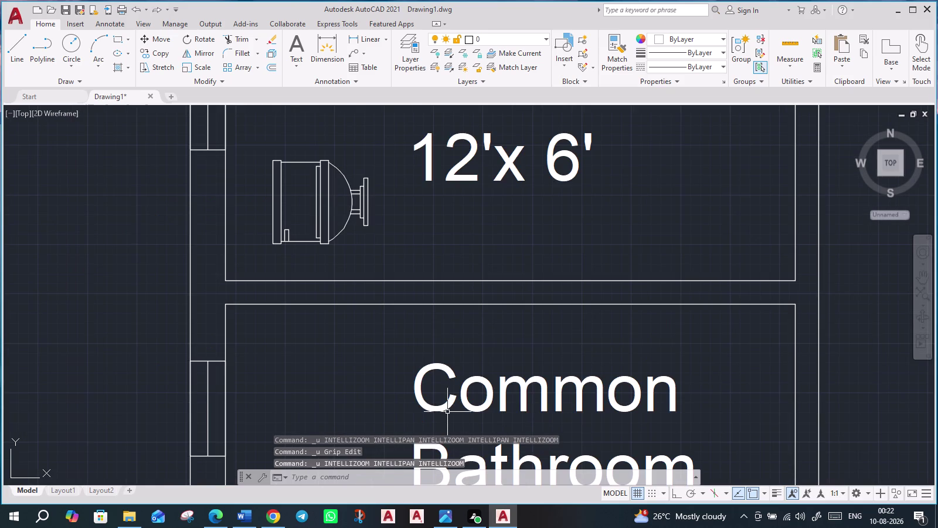
scroll(down, 3)
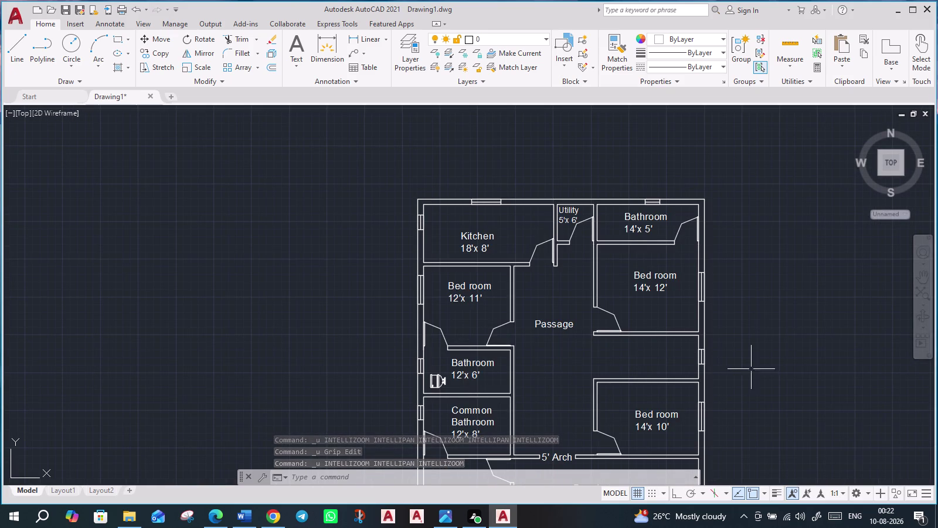
middle_drag(761, 396, 613, 338)
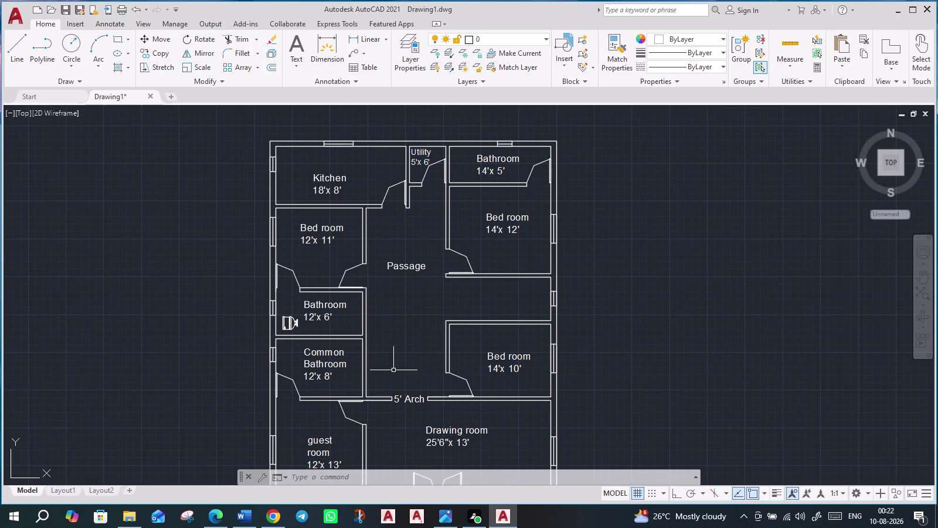
scroll(up, 3)
scroll(down, 3)
scroll(down, 3)
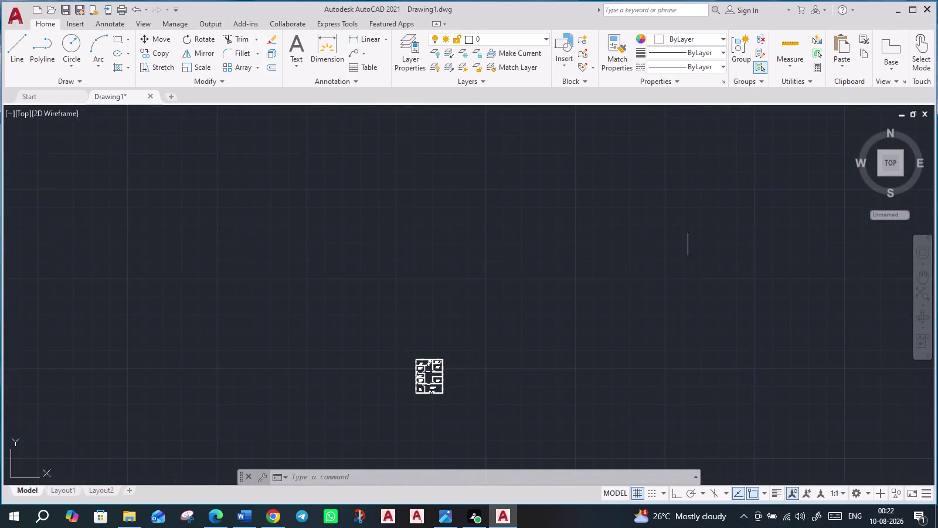
scroll(up, 3)
middle_drag(318, 369, 466, 190)
scroll(up, 3)
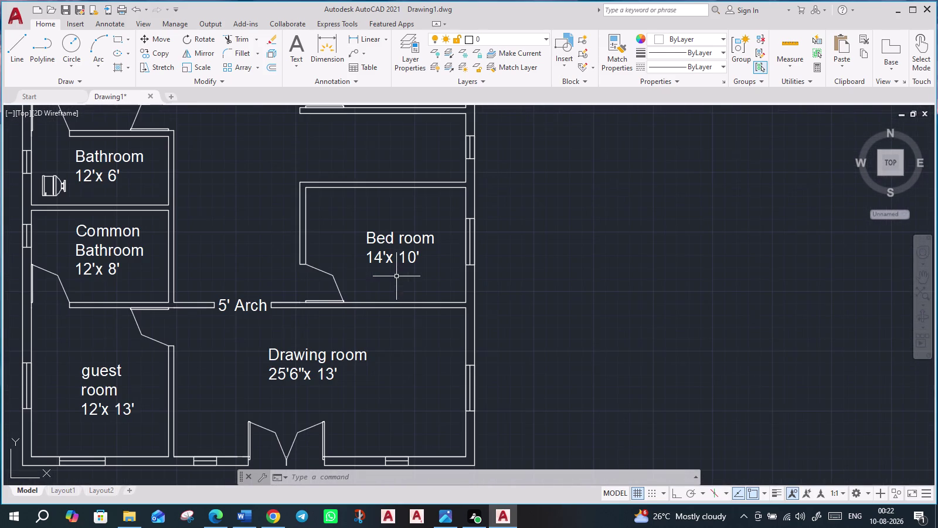
click(891, 164)
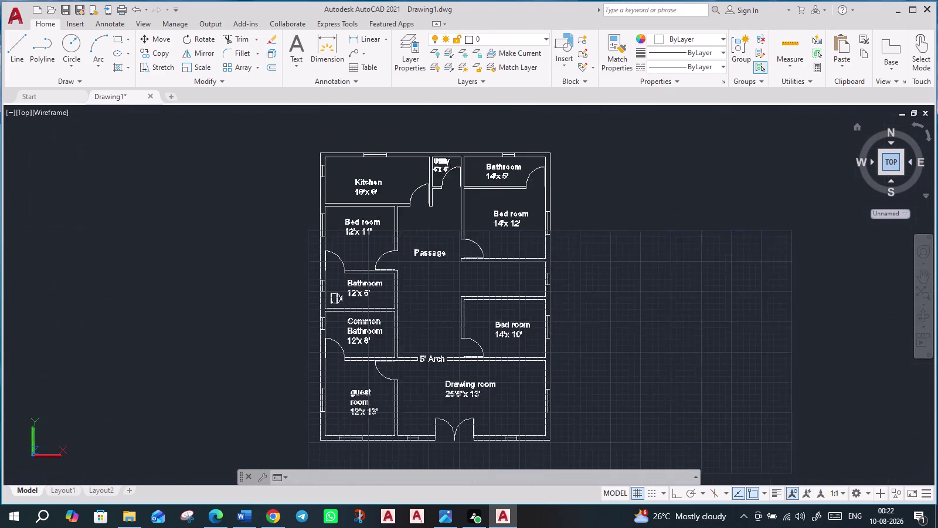
scroll(up, 3)
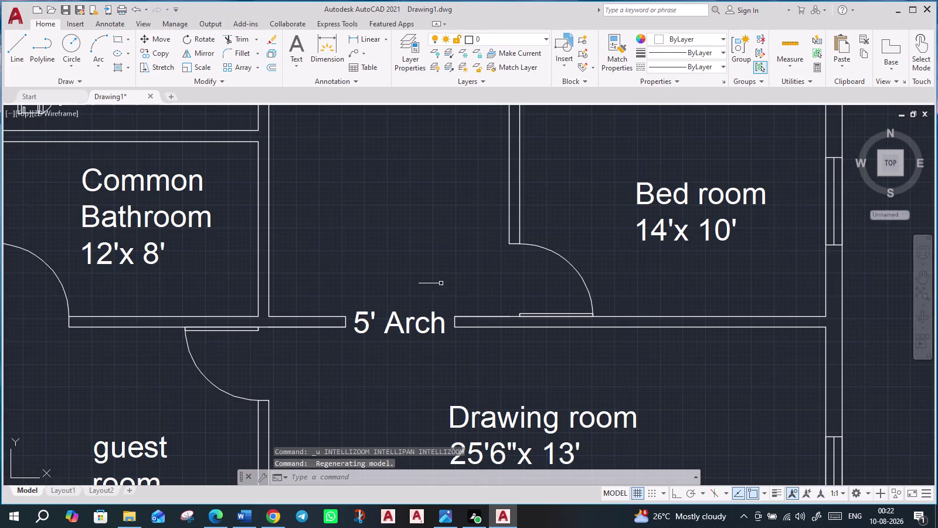
scroll(down, 3)
middle_drag(537, 271, 526, 344)
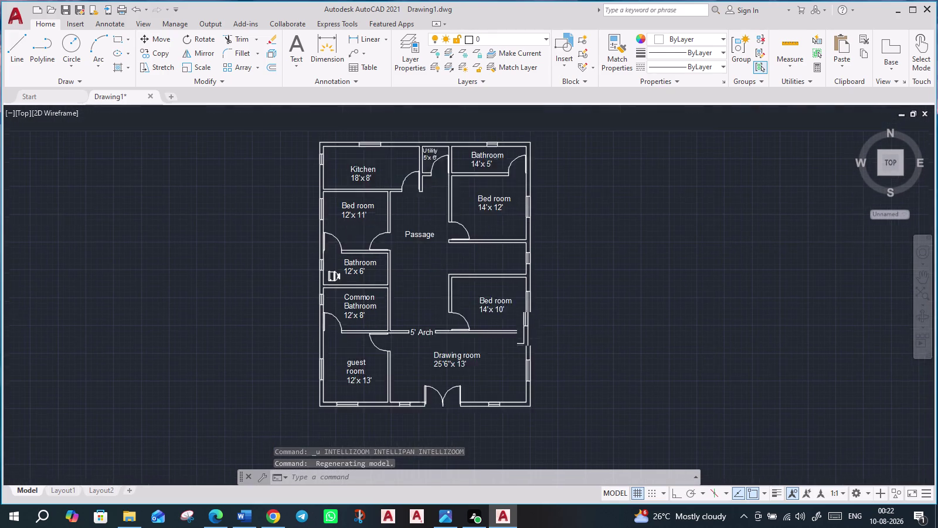
middle_drag(527, 344, 517, 403)
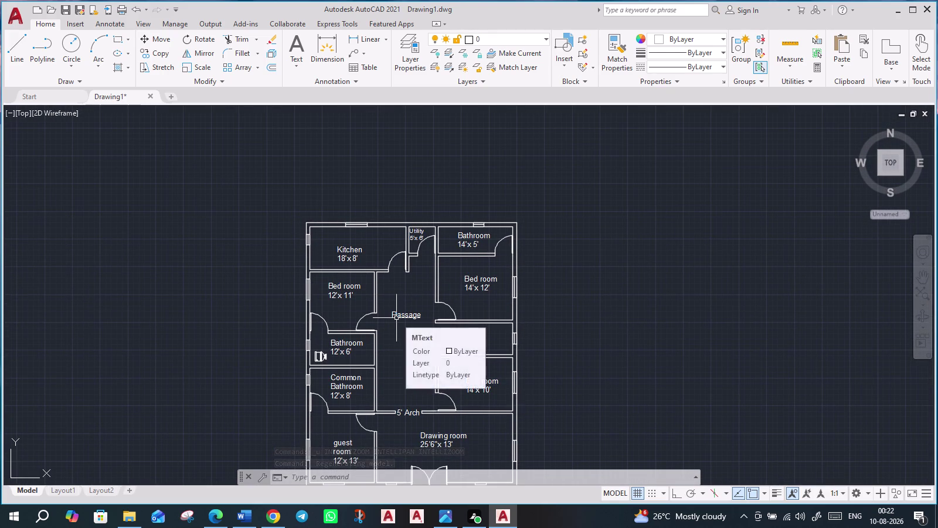
Try to redo the undone changes with repeated Ctrl+Y; nothing is restored.
key(ctrl+y)
key(ctrl+y)
key(ctrl+y)
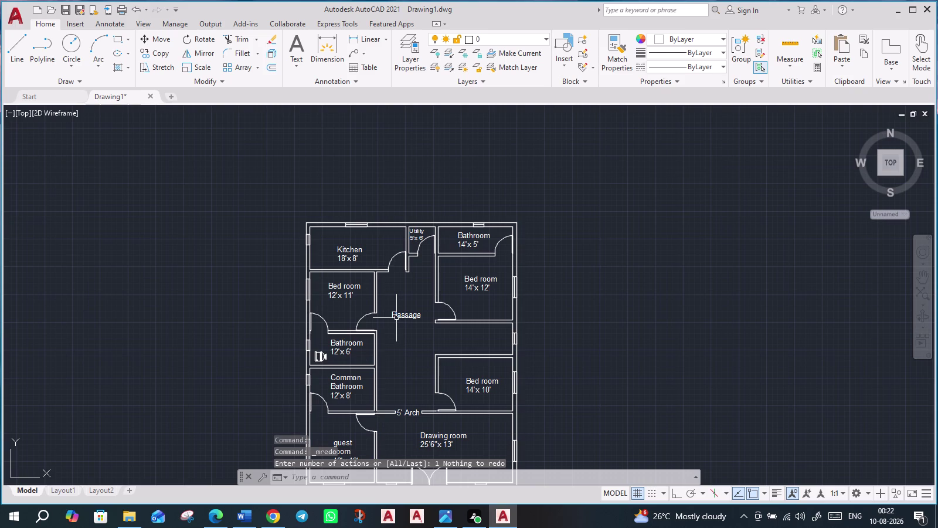
key(ctrl+y)
key(ctrl+y)
key(ctrl+y)
key(ctrl+y)
key(ctrl+y)
key(ctrl+y)
key(ctrl+y)
key(ctrl+y)
key(ctrl+y)
key(ctrl+y)
key(ctrl+y)
key(ctrl+y)
key(ctrl+y)
key(ctrl+y)
key(ctrl+y)
key(ctrl+y)
key(ctrl+y)
key(ctrl+y)
key(ctrl+y)
key(ctrl+y)
Zoom in and delete the sink block in the 12'x 6' bathroom.
scroll(up, 3)
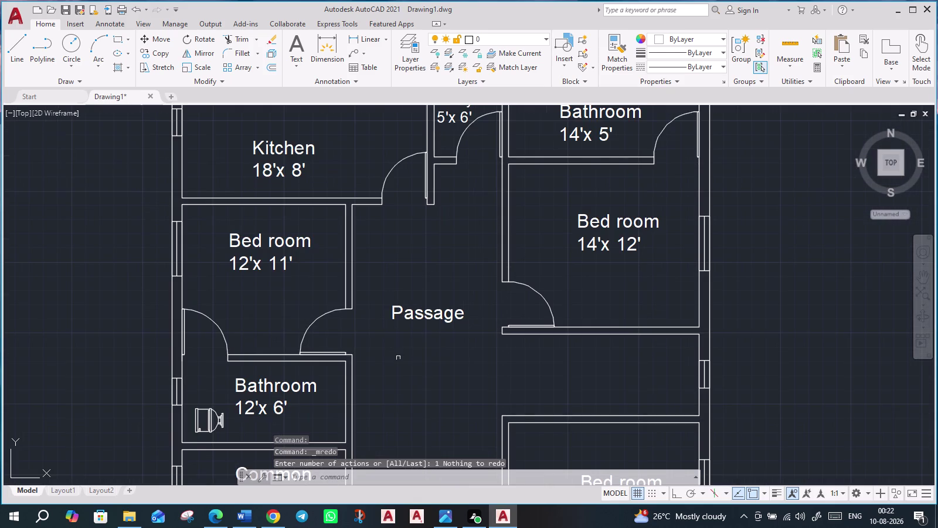
middle_drag(372, 400, 461, 256)
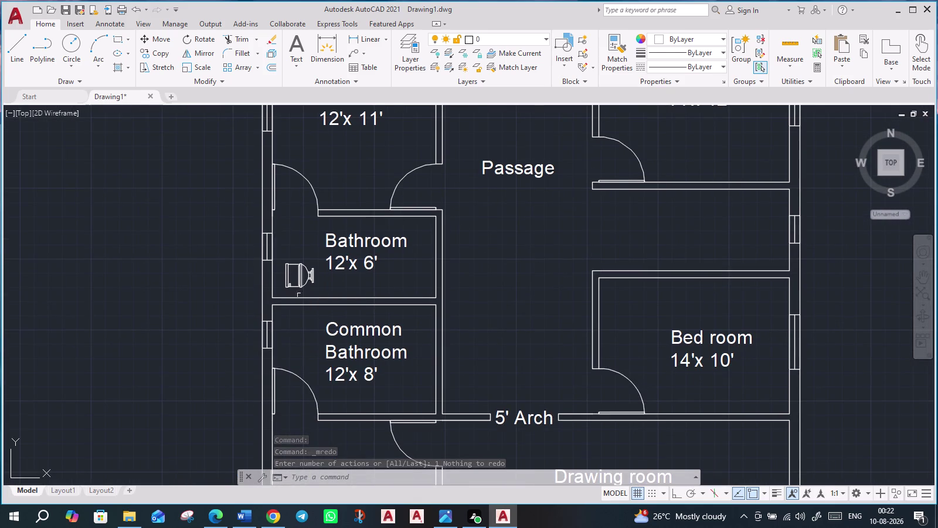
click(301, 271)
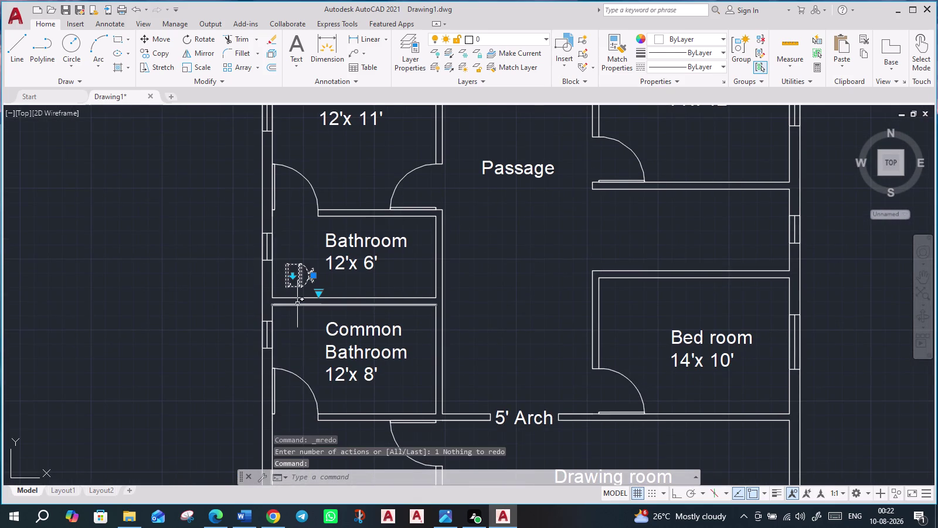
key(Delete)
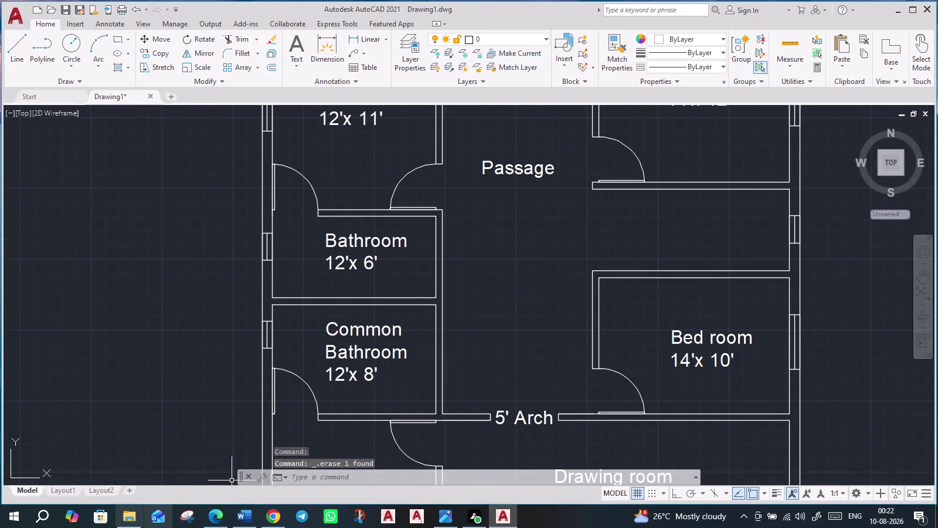
click(135, 527)
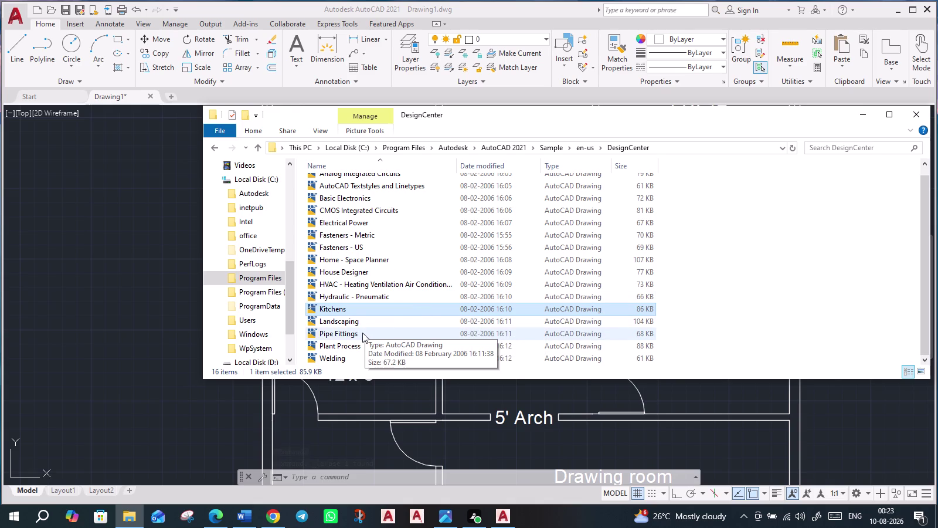
Drag House Designer.dwg from the DesignCenter sample folder into the AutoCAD floor plan.
scroll(up, 3)
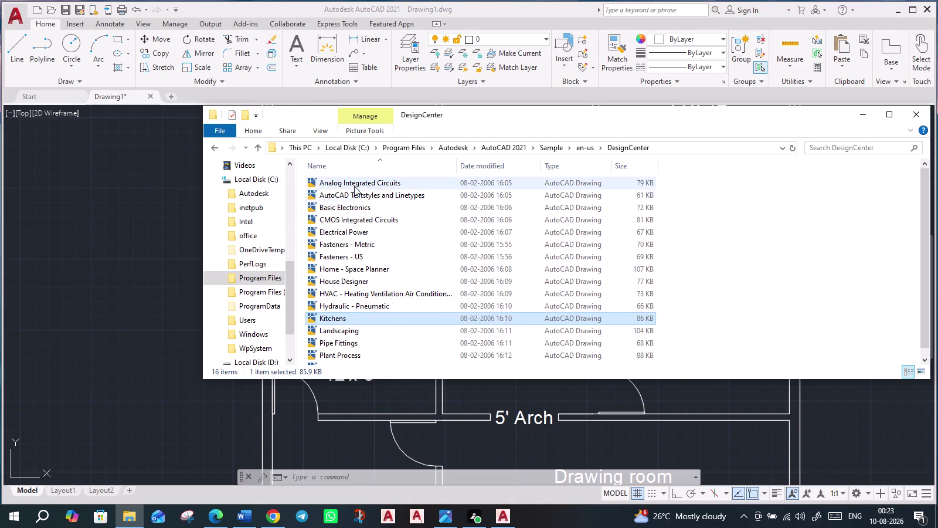
scroll(down, 3)
click(361, 272)
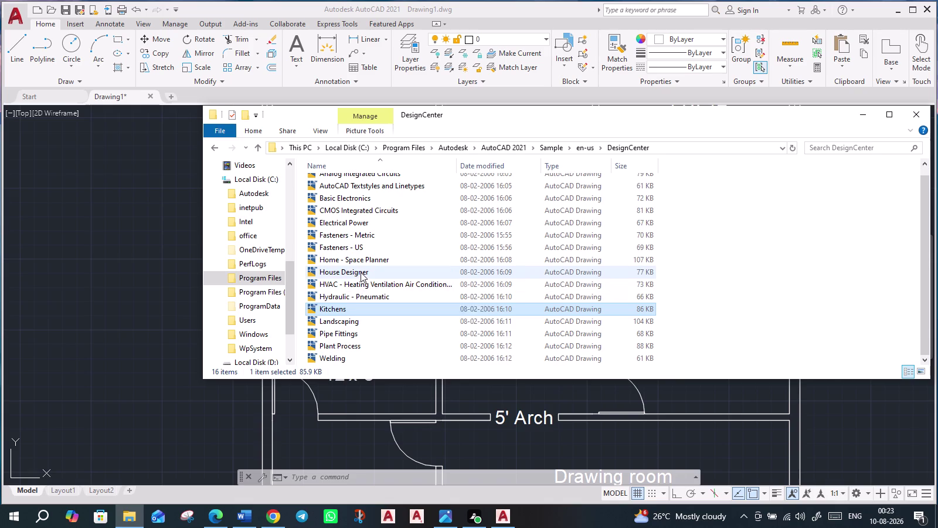
drag(361, 272, 112, 351)
scroll(down, 3)
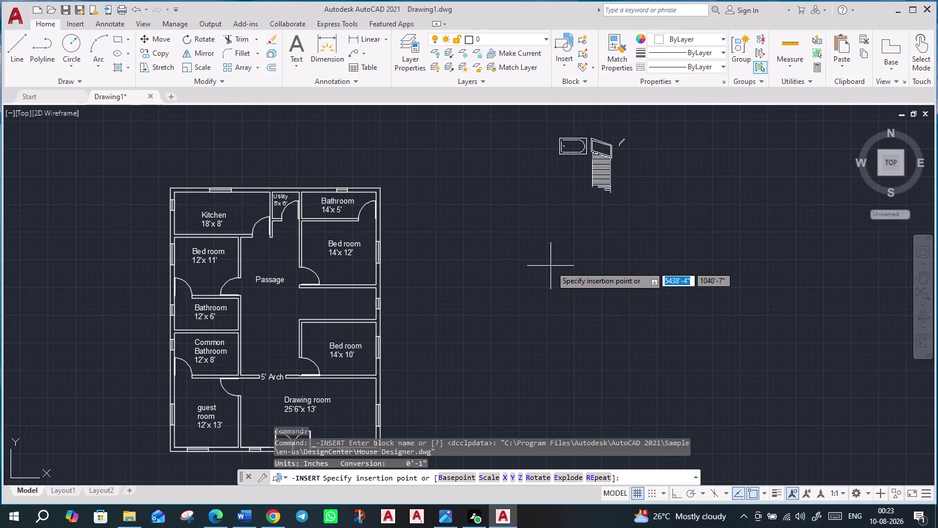
Insert the House Designer block at a picked point with default scale and rotation.
middle_drag(589, 282, 284, 395)
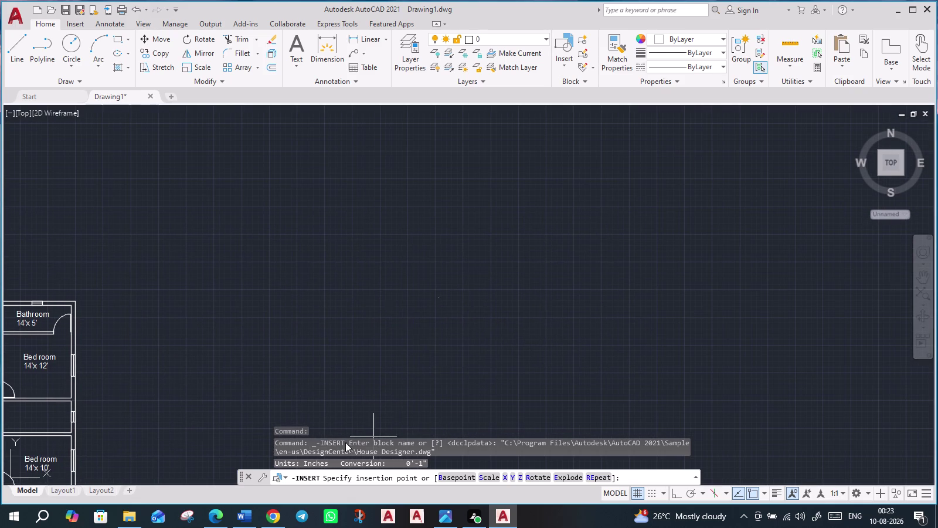
click(342, 416)
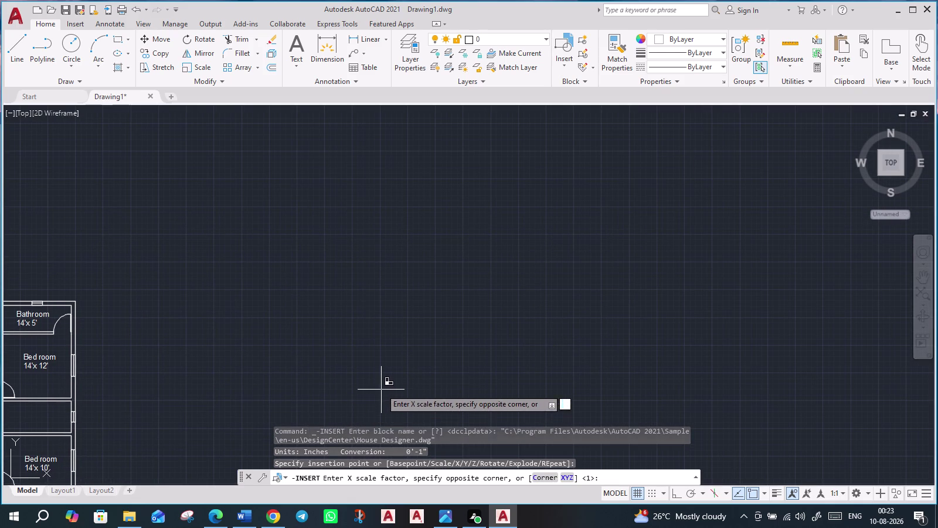
click(395, 368)
scroll(down, 3)
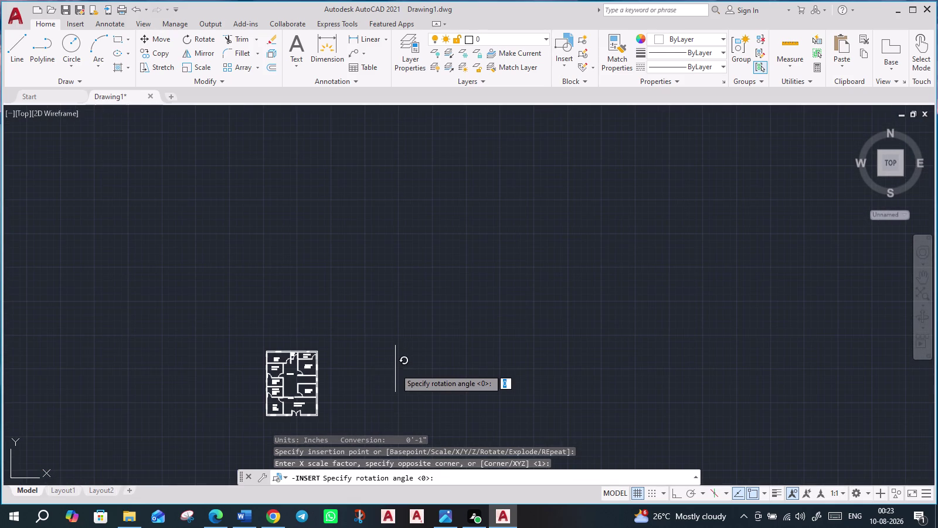
scroll(down, 3)
scroll(up, 3)
click(396, 369)
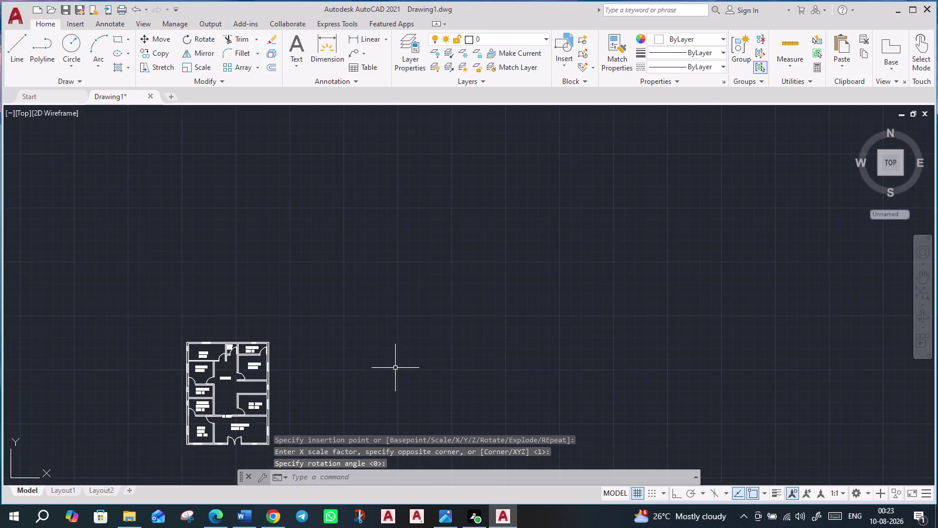
Start a window selection, pan toward the inserted fixtures, then cancel the selection.
click(395, 368)
scroll(down, 3)
scroll(down, 3)
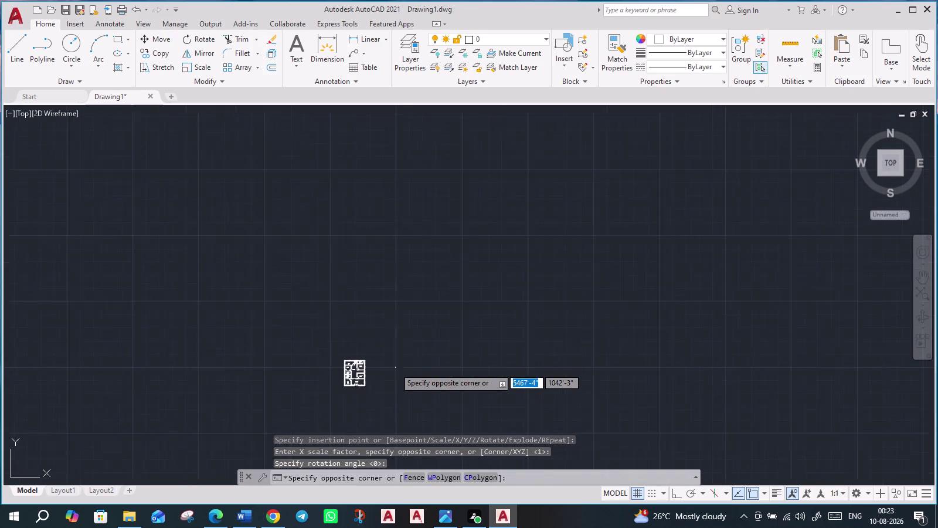
scroll(down, 3)
middle_drag(430, 252, 460, 380)
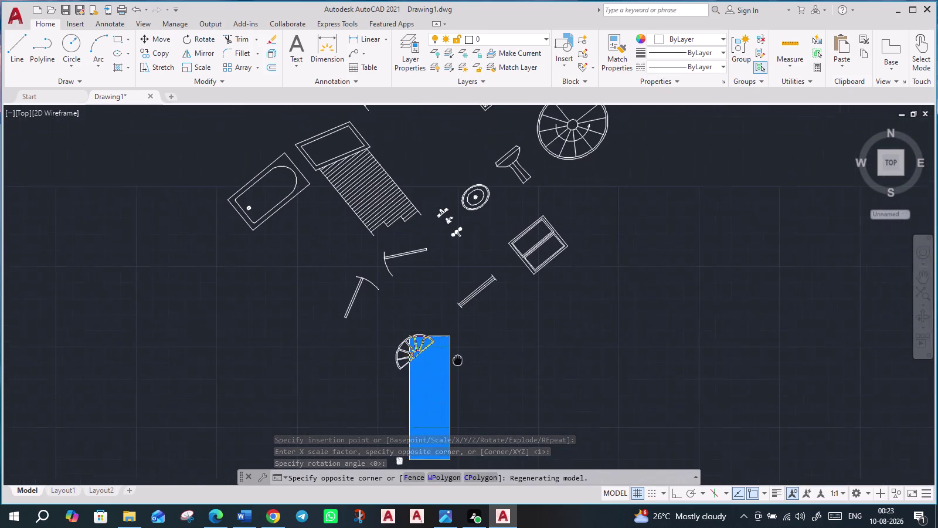
middle_drag(461, 380, 465, 404)
scroll(down, 3)
scroll(up, 3)
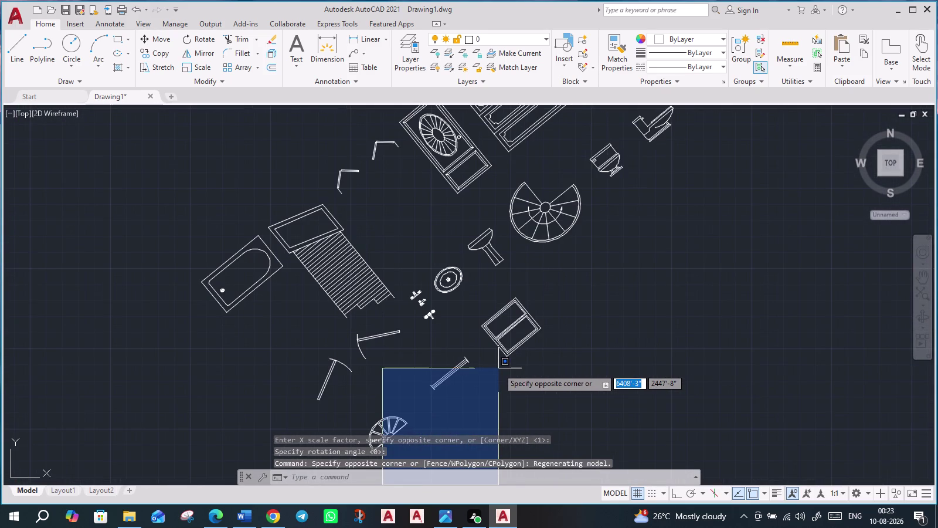
scroll(down, 3)
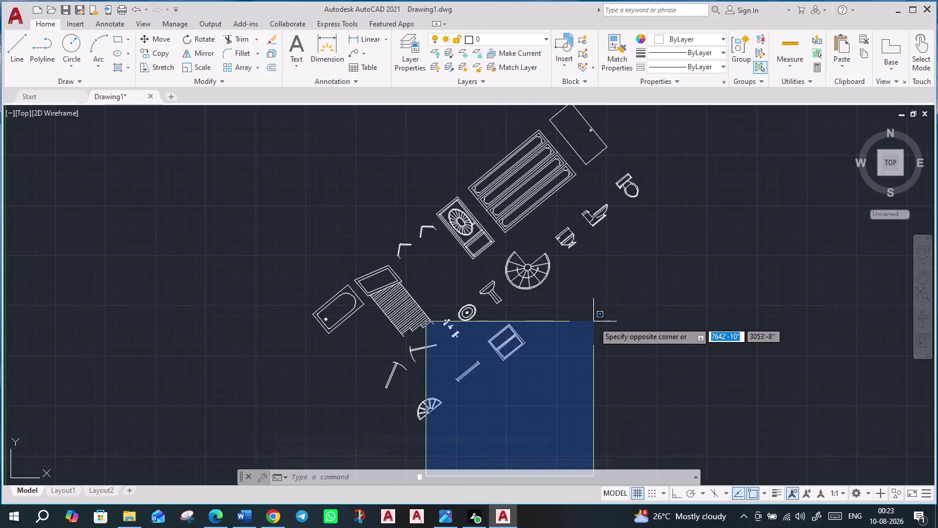
key(Escape)
Select the inserted House Designer block and recentre the view on the fixtures.
scroll(up, 3)
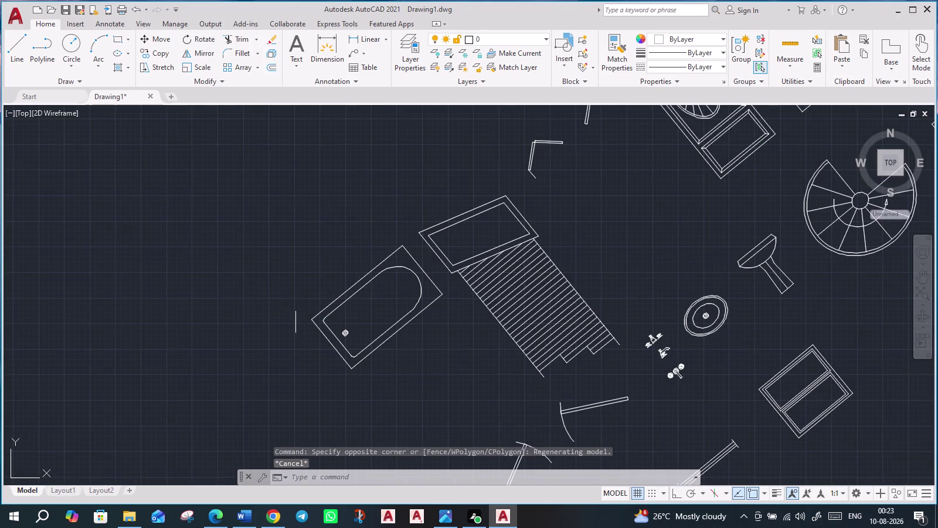
middle_drag(707, 316, 272, 291)
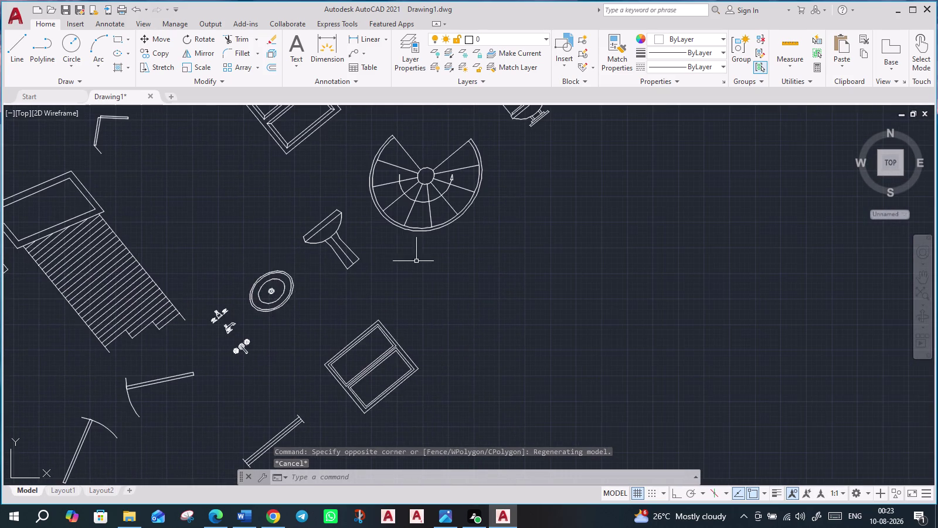
scroll(down, 3)
middle_drag(525, 274, 524, 285)
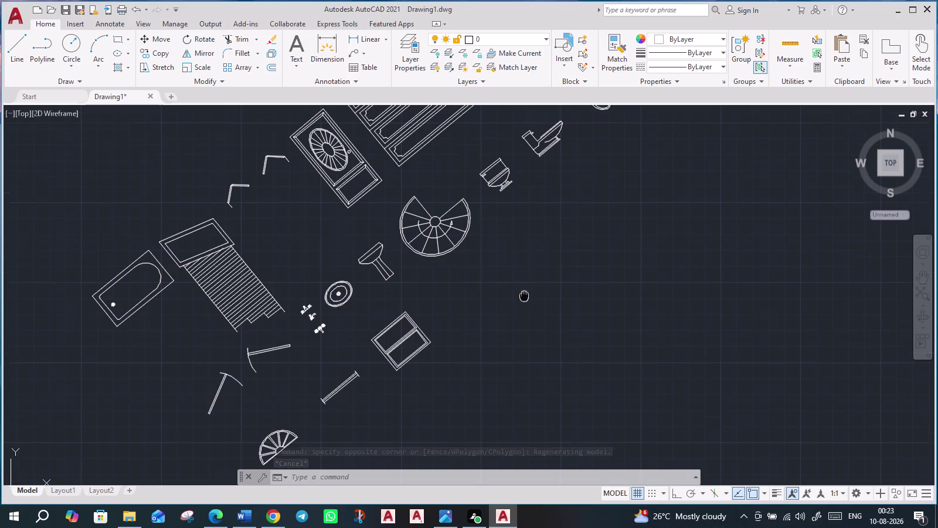
middle_drag(525, 285, 524, 319)
click(545, 169)
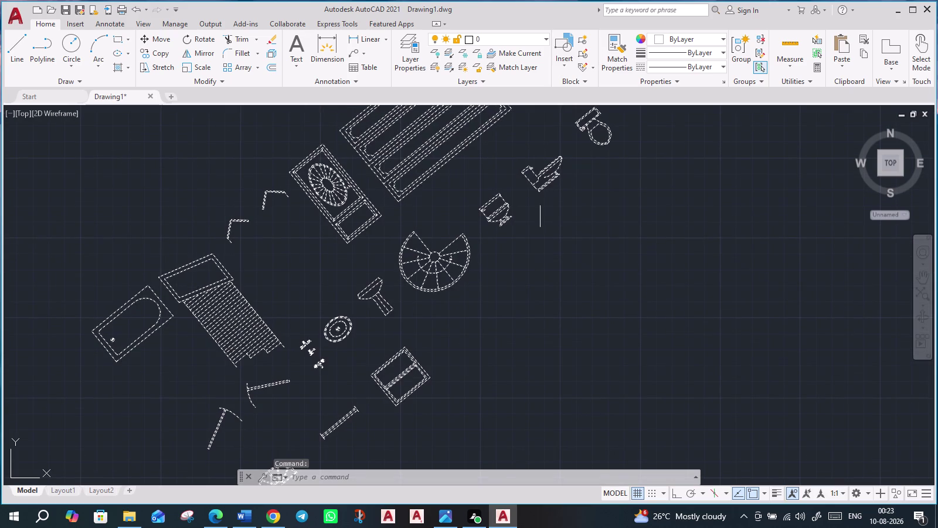
scroll(down, 3)
scroll(up, 3)
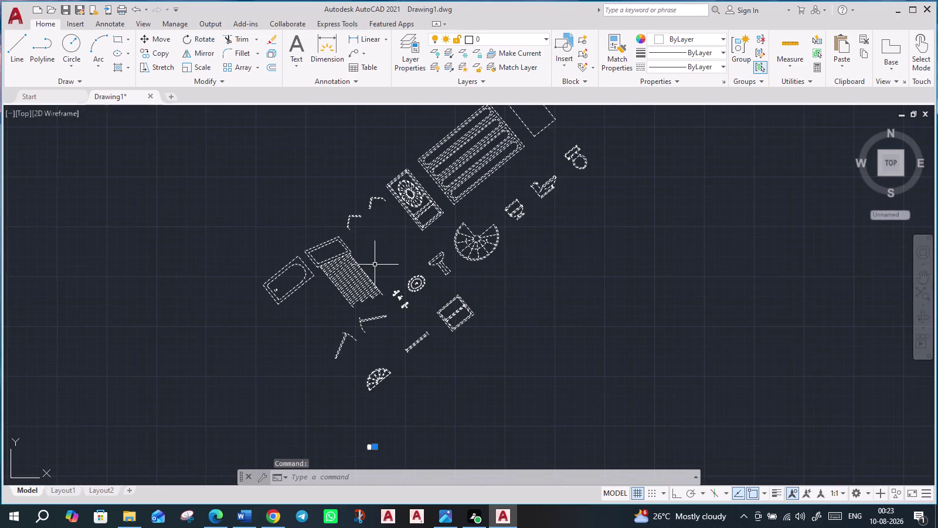
scroll(up, 3)
scroll(down, 3)
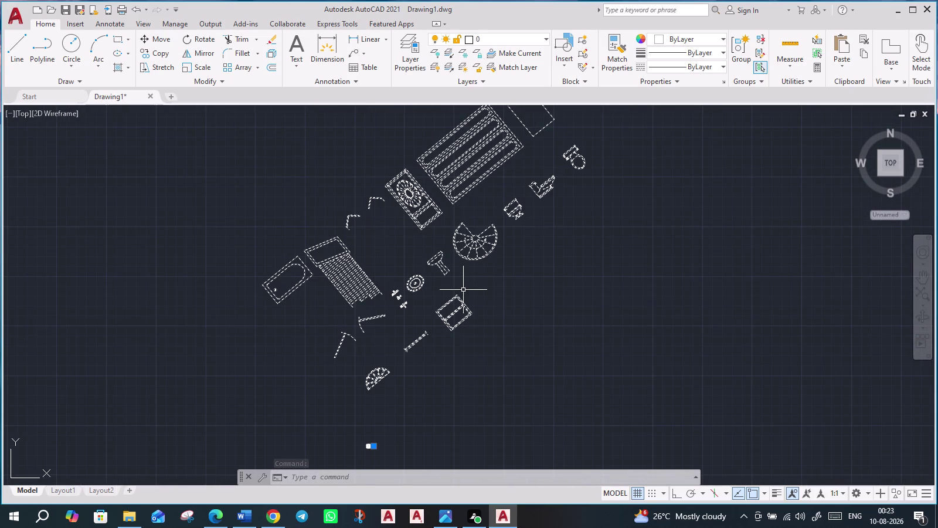
middle_drag(549, 243, 497, 349)
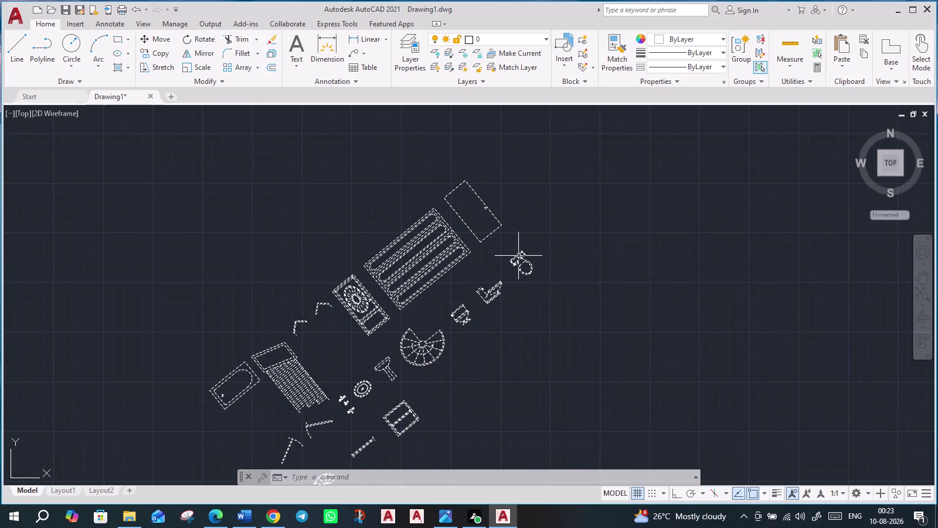
Explode the selected House Designer block with EXPLODE.
scroll(up, 3)
scroll(down, 3)
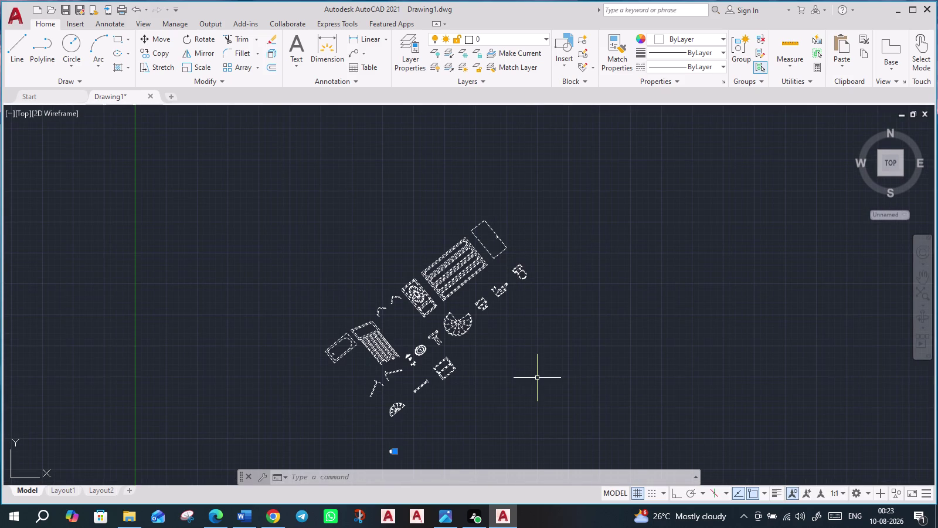
text(ex)
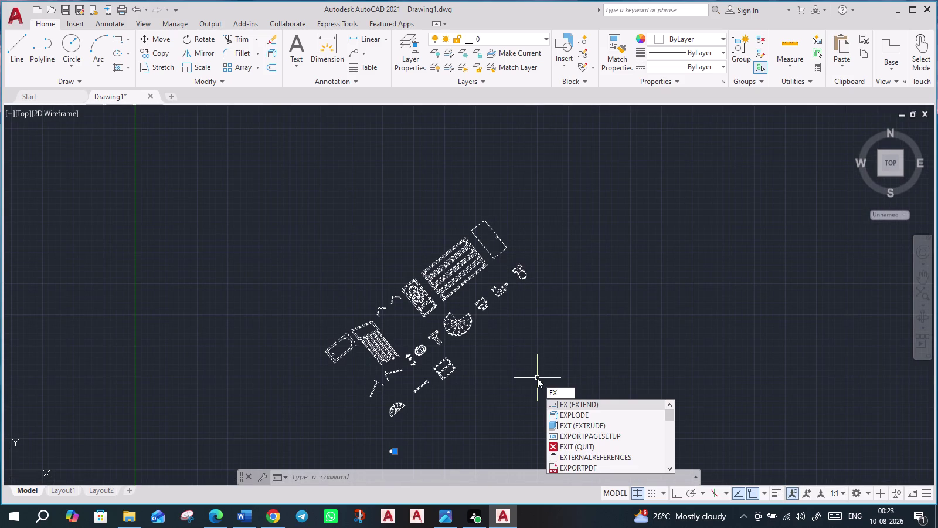
click(564, 413)
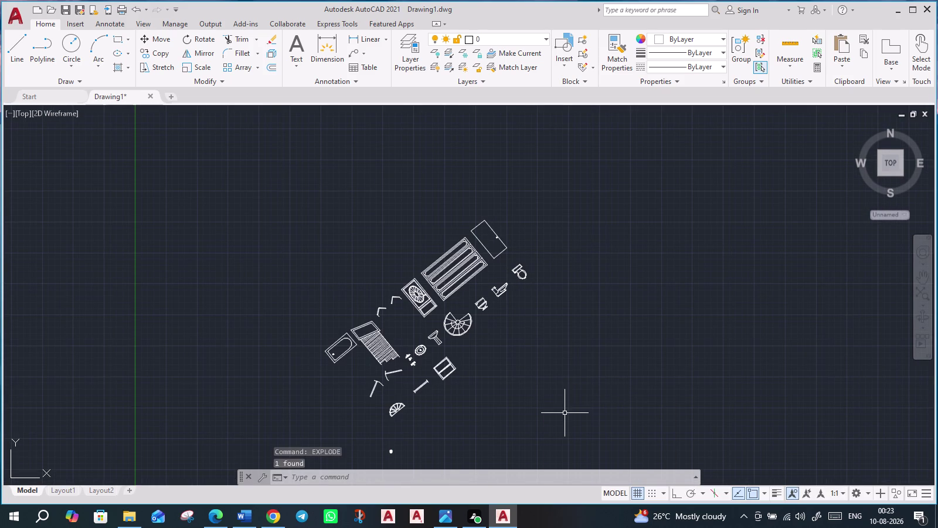
Zoom in on the exploded fixtures and select the toilet.
scroll(up, 3)
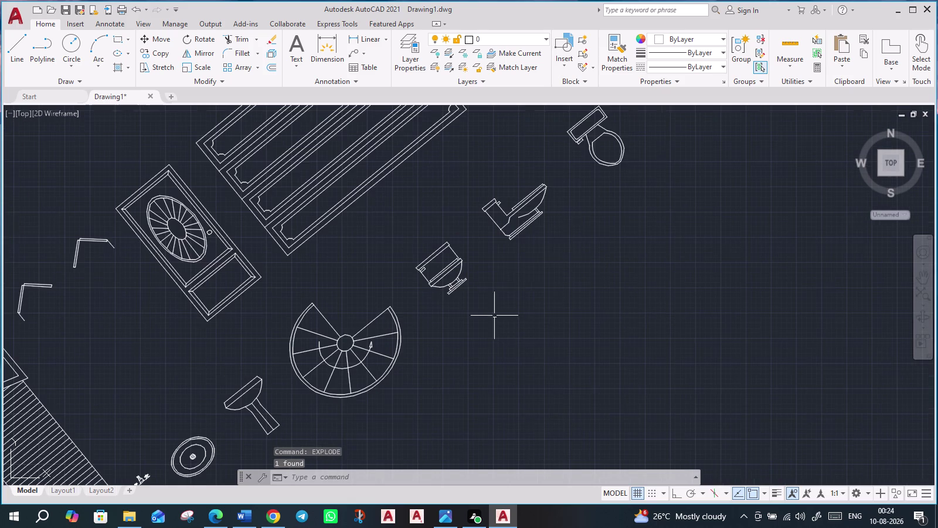
middle_drag(589, 241, 557, 363)
scroll(down, 3)
click(548, 290)
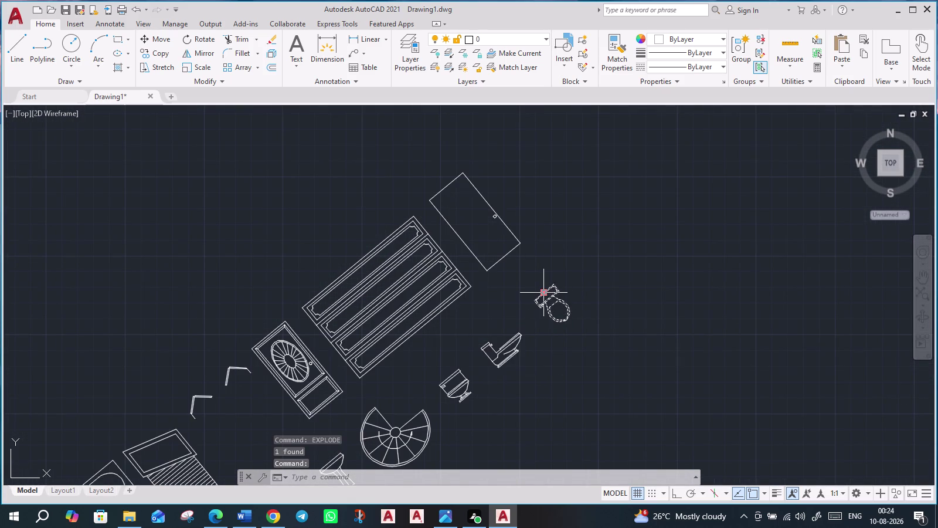
Copy the toilet fixture from a base point on it and pan toward the floor plan.
text(c)
text(o)
key(Return)
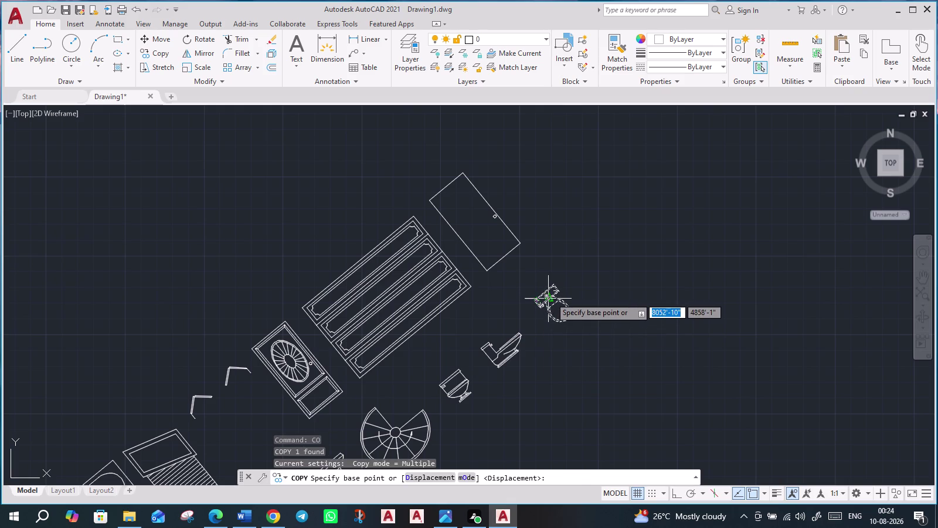
click(551, 297)
middle_drag(576, 406, 721, 104)
scroll(down, 3)
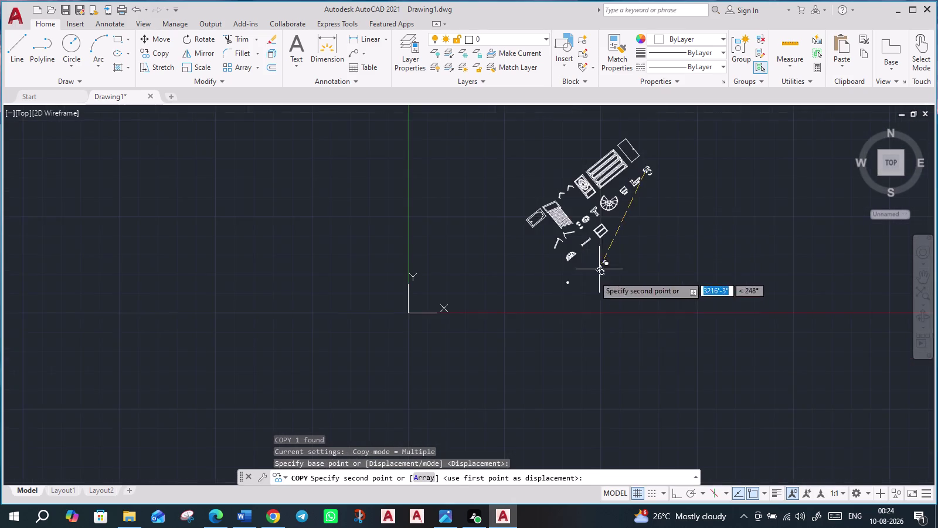
scroll(down, 3)
scroll(up, 3)
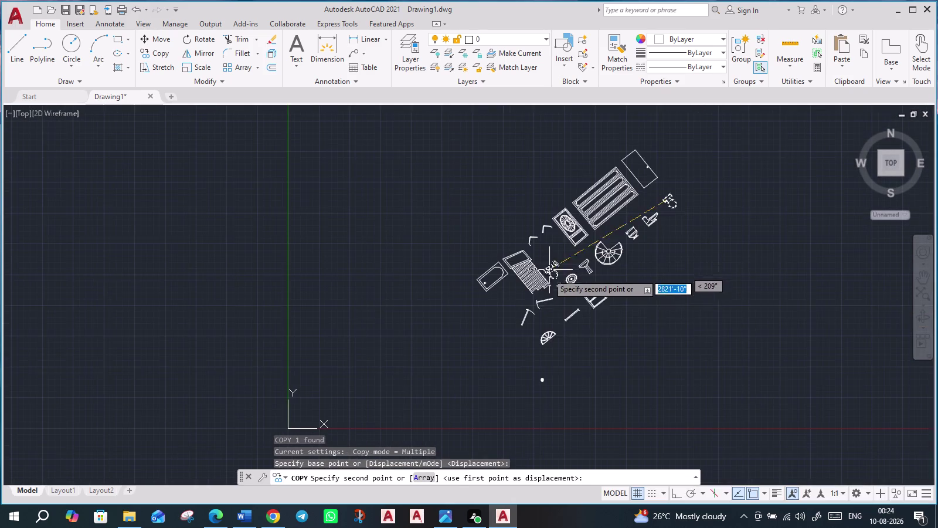
scroll(up, 3)
scroll(up, 3)
scroll(up, 3)
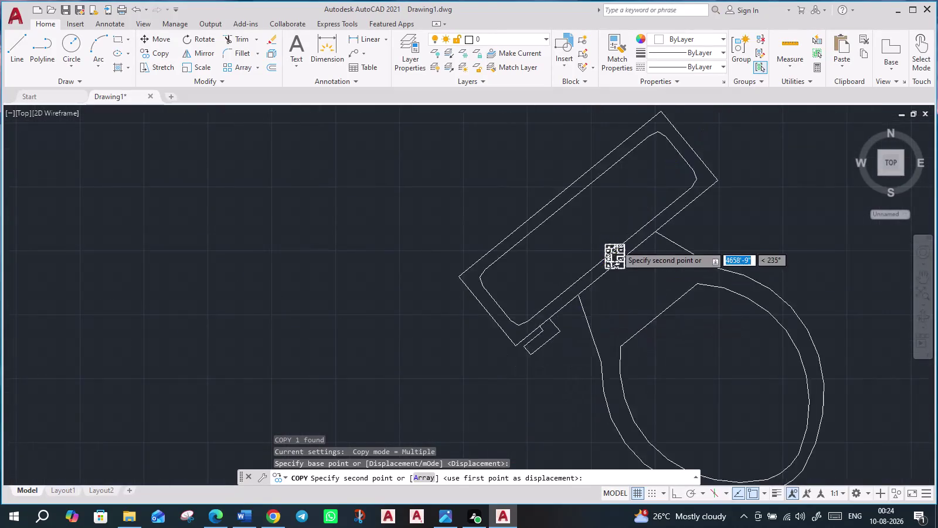
scroll(up, 3)
scroll(up, 3)
Place the toilet copy to the right of the floor plan and end the copy.
middle_drag(627, 269, 627, 335)
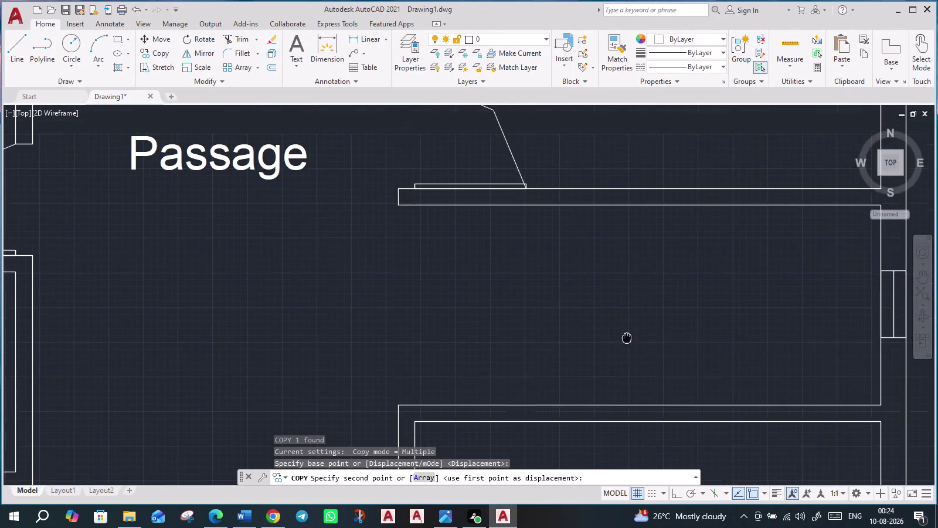
middle_drag(627, 334, 627, 350)
scroll(down, 3)
scroll(down, 3)
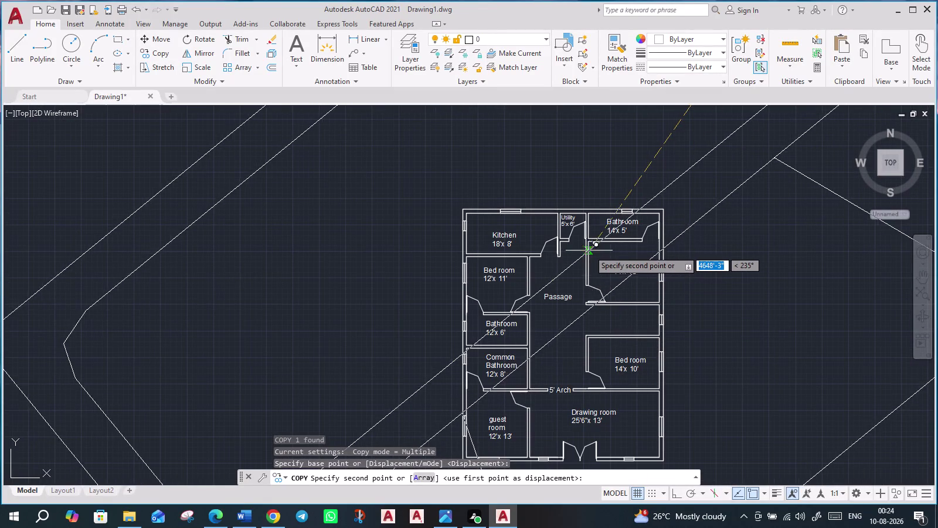
scroll(down, 3)
middle_drag(723, 246, 477, 203)
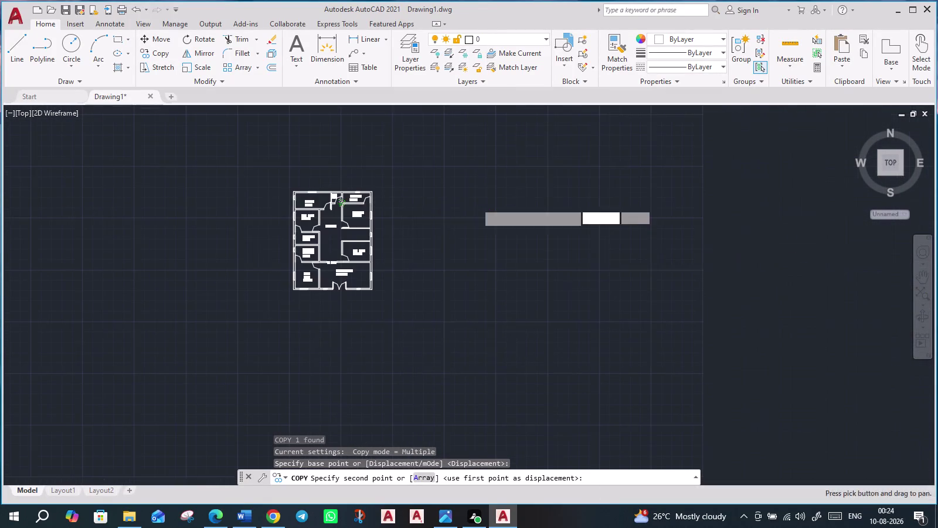
scroll(down, 3)
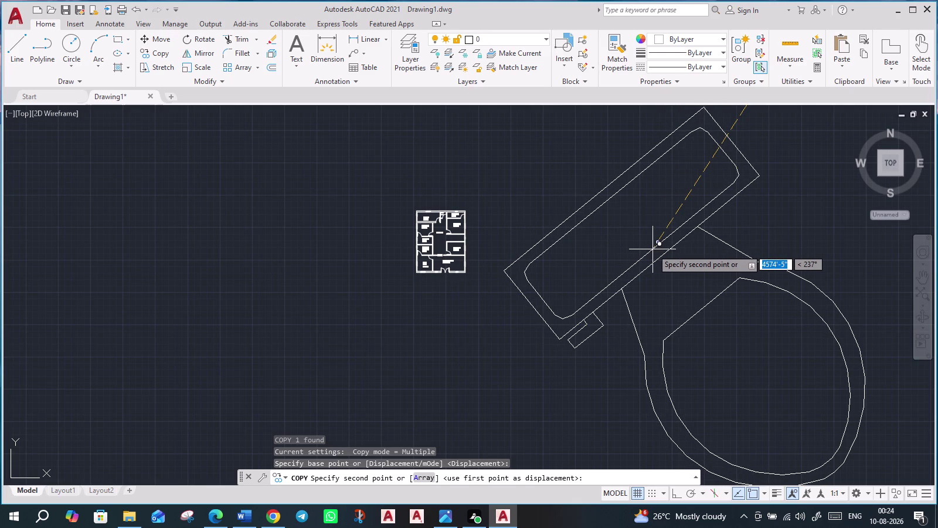
text(sc)
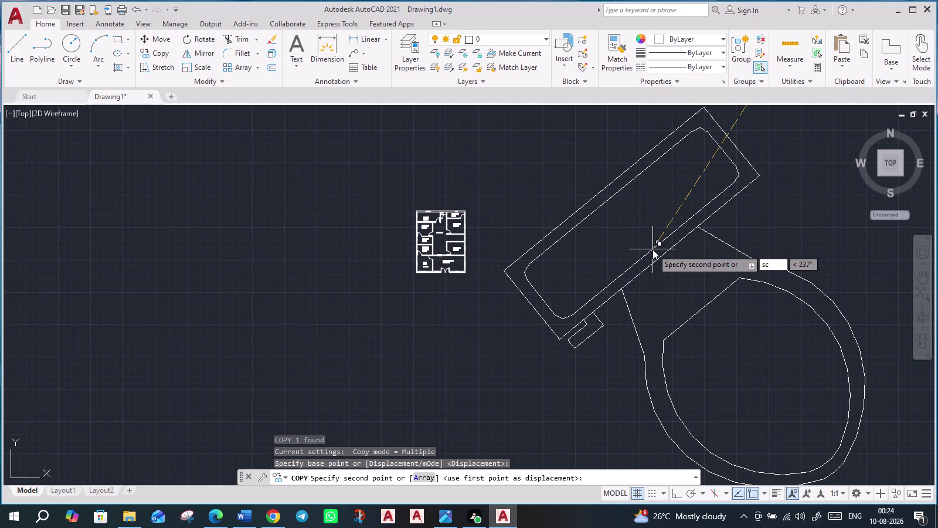
key(Return)
click(718, 239)
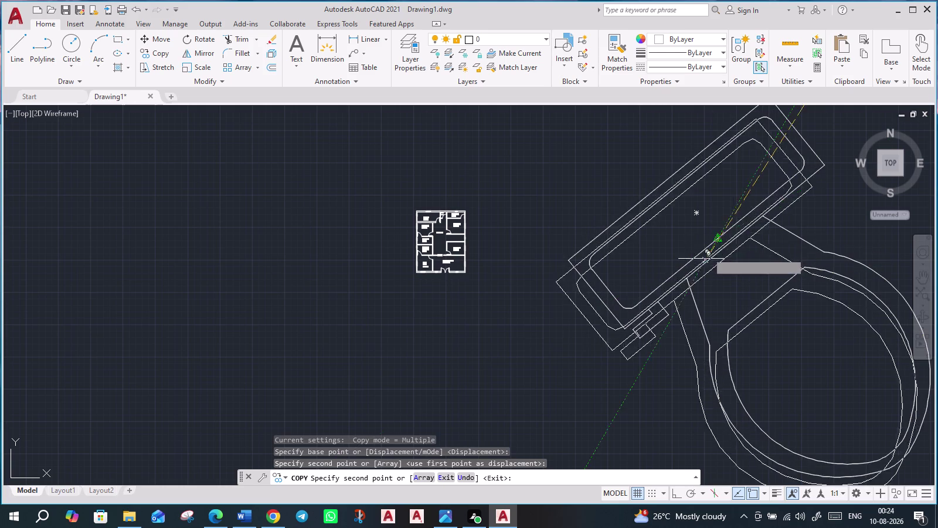
click(679, 275)
key(Escape)
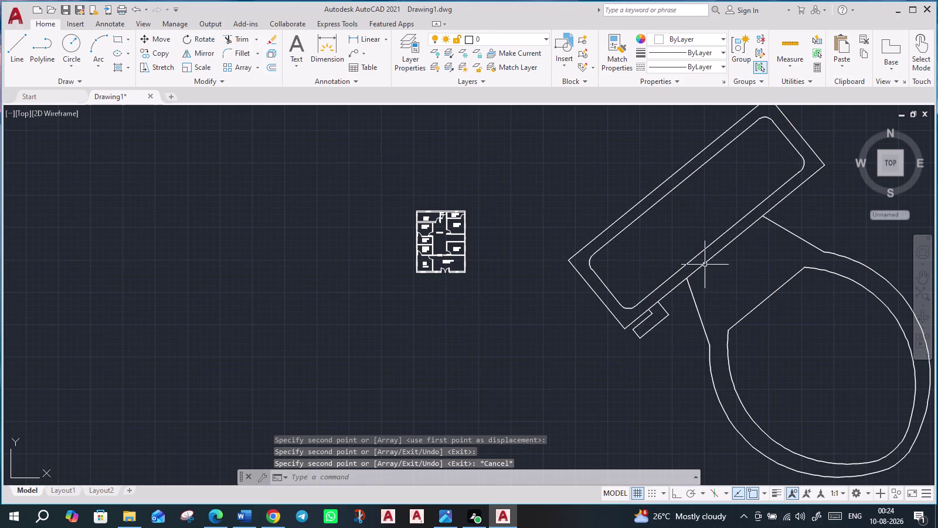
Window-select the toilet copy and scale it down from its corner with SC.
click(695, 262)
click(683, 267)
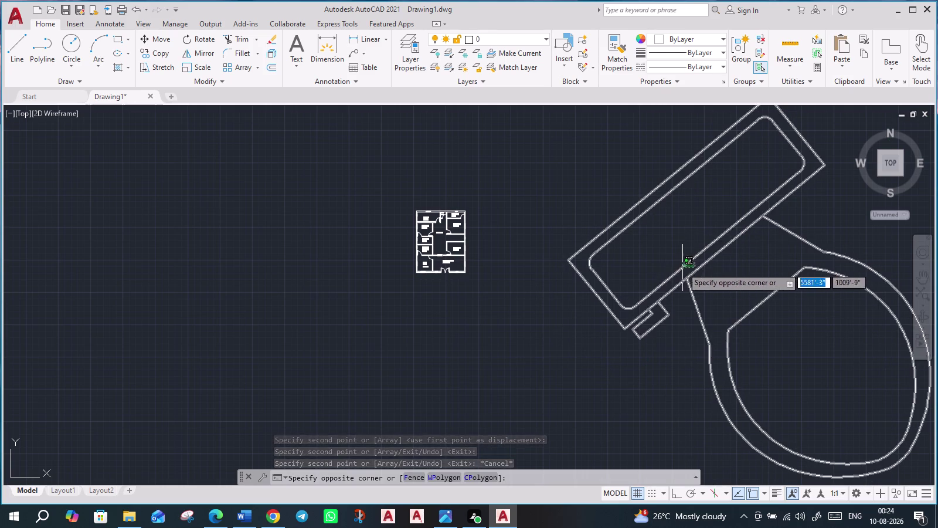
text(sc)
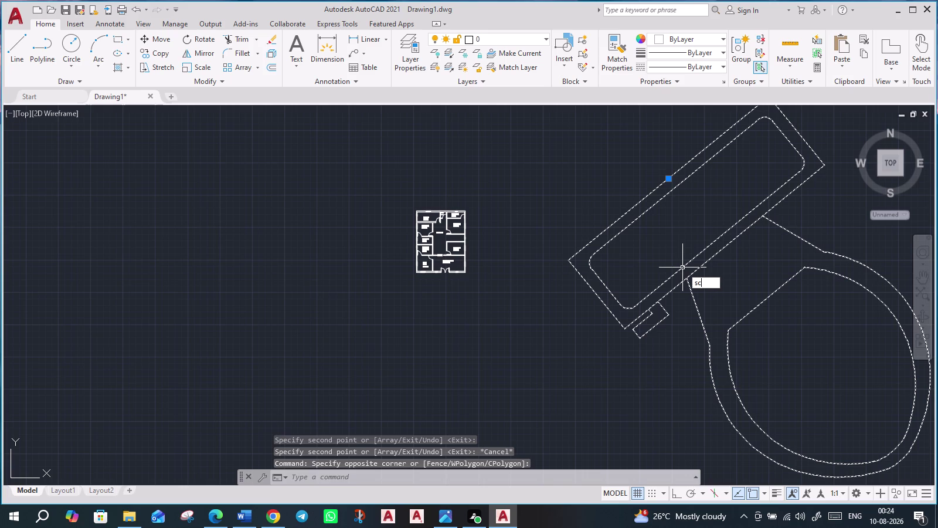
key(Return)
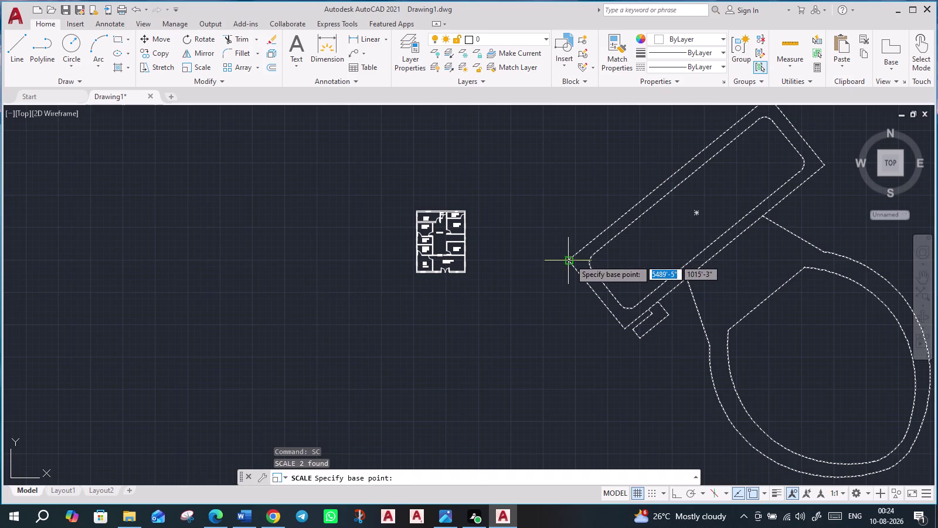
click(570, 259)
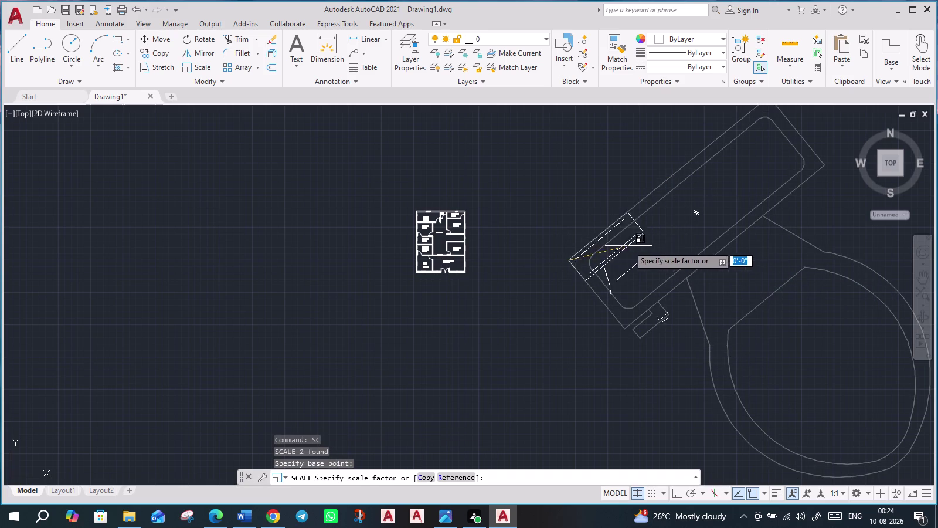
click(564, 243)
scroll(up, 3)
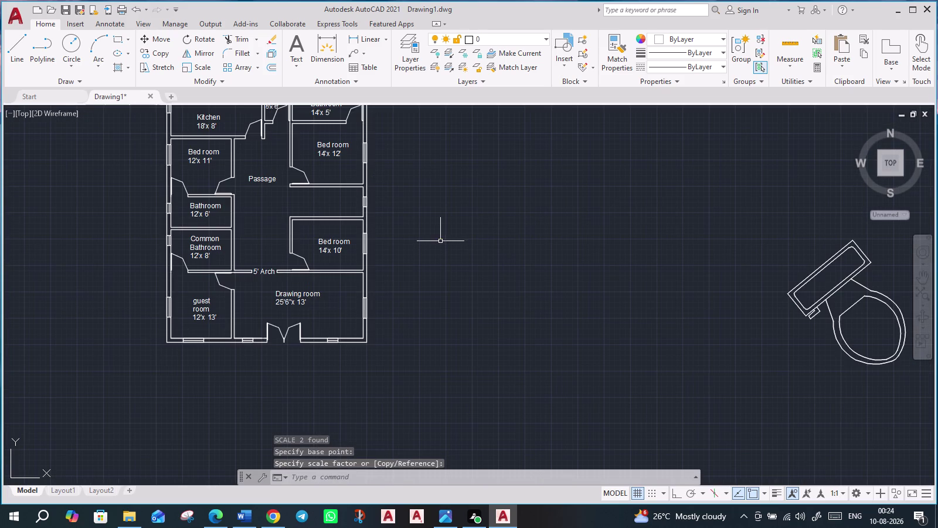
Undo the scaling and the copy of the toilet with repeated Ctrl+Z.
click(890, 166)
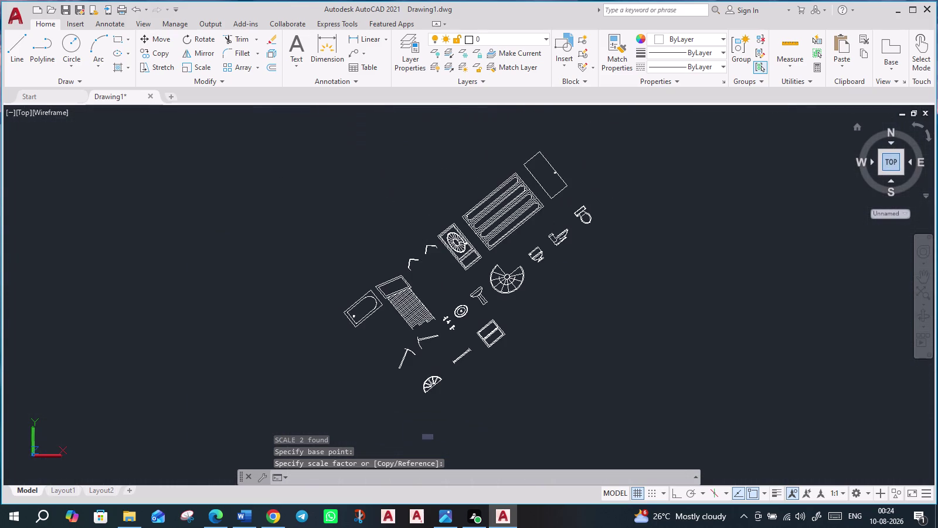
key(ctrl+z)
key(ctrl+z)
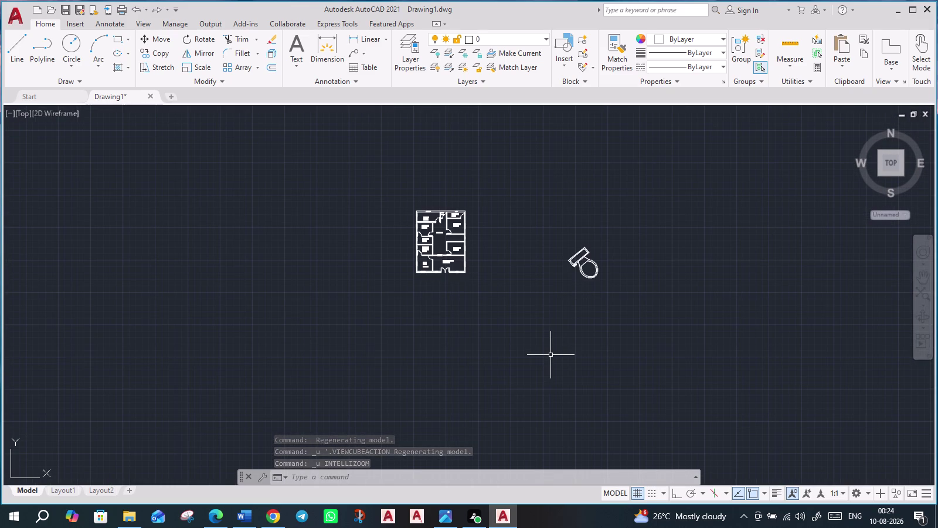
key(ctrl+z)
key(ctrl+z)
key(ctrl+z)
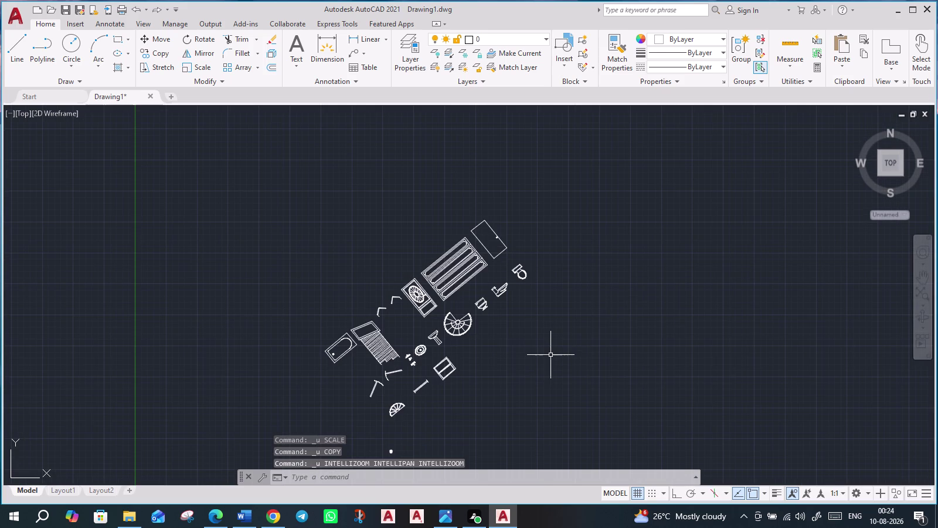
Keep undoing past the explode and the House Designer insertion.
key(ctrl+z)
key(ctrl+z)
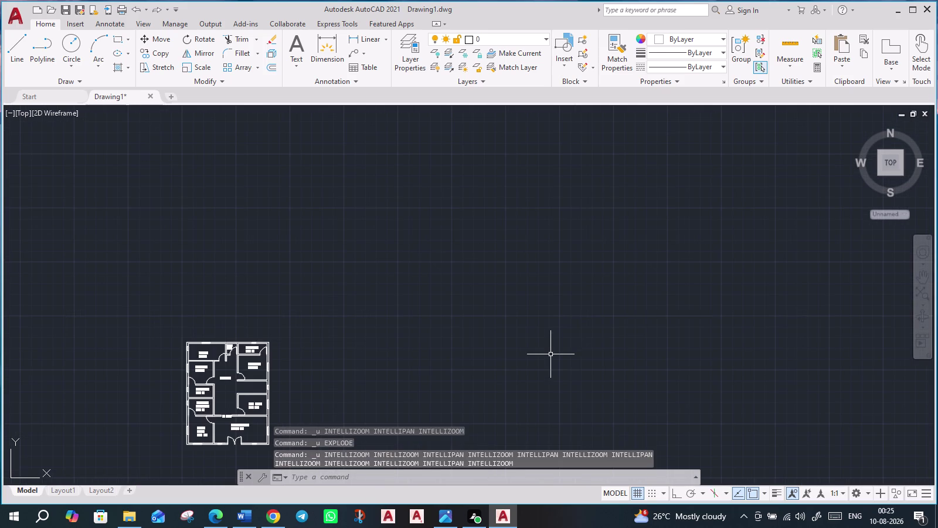
click(890, 161)
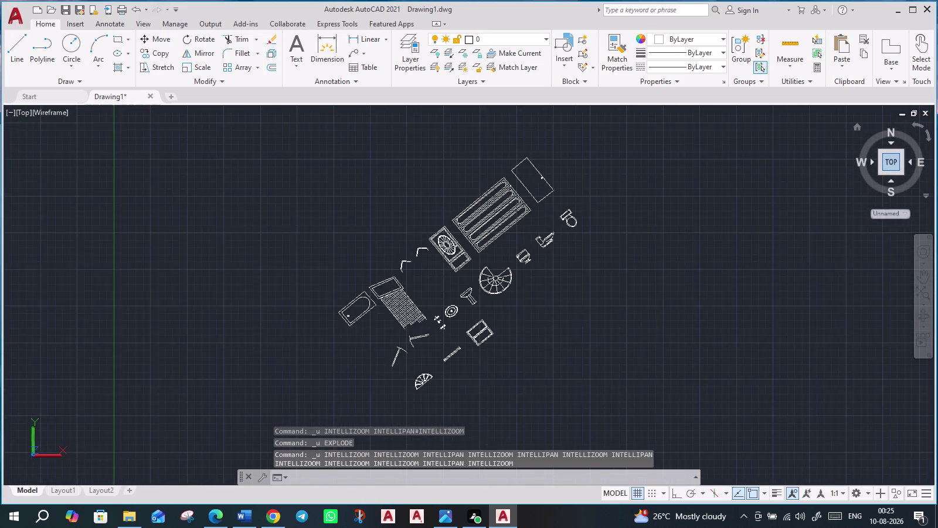
key(ctrl+z)
key(ctrl+z)
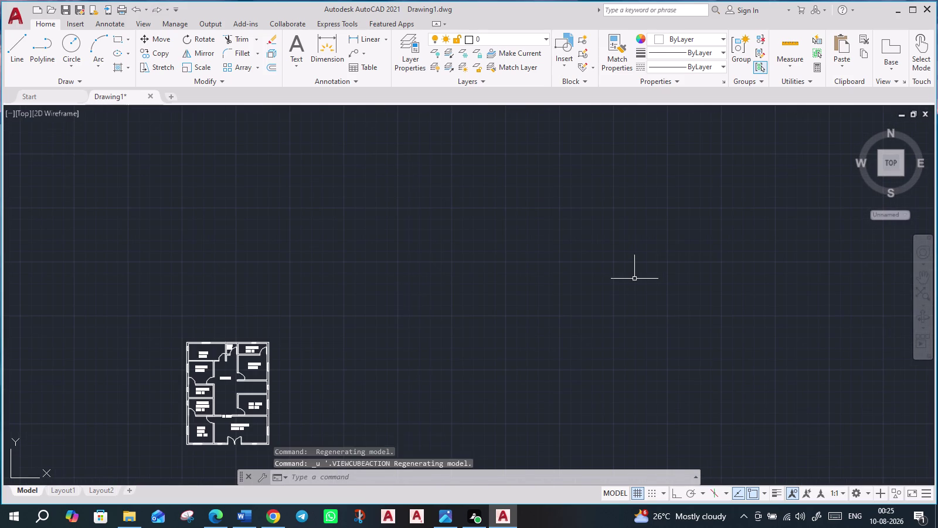
key(ctrl+z)
key(ctrl+z)
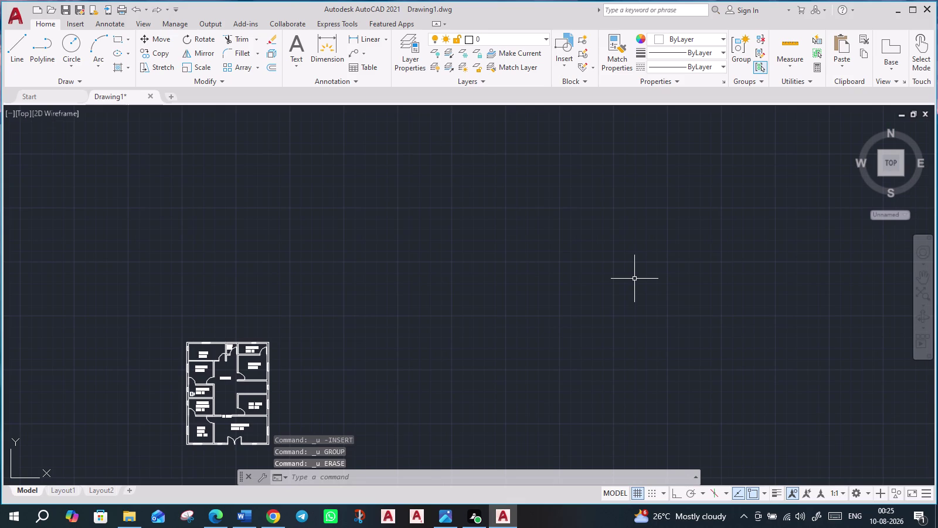
Select the small block in the 12'x 6' Bathroom and delete it.
scroll(down, 3)
scroll(up, 3)
scroll(up, 3)
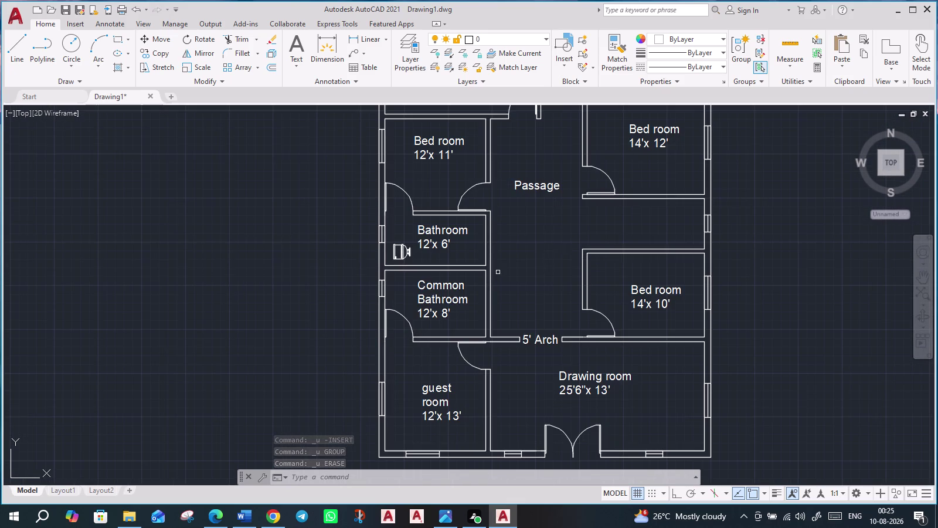
scroll(up, 3)
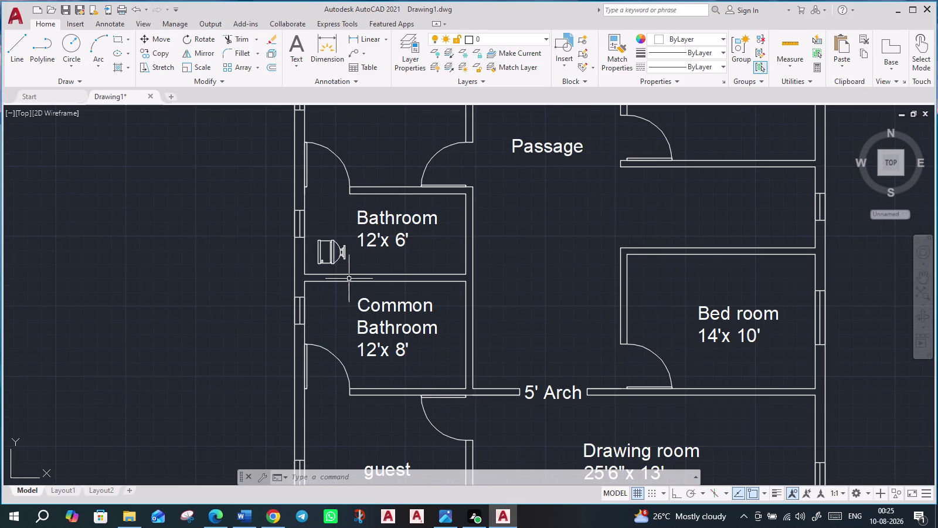
scroll(up, 3)
scroll(down, 3)
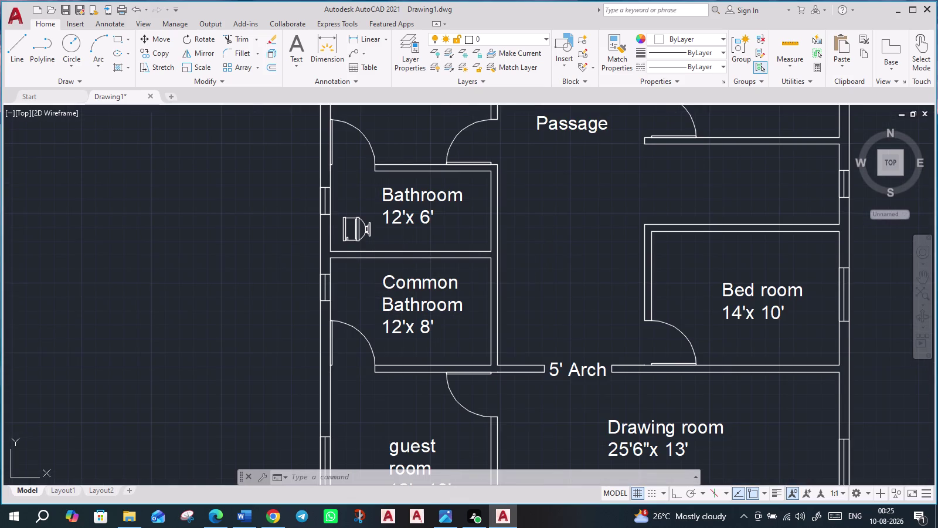
click(357, 224)
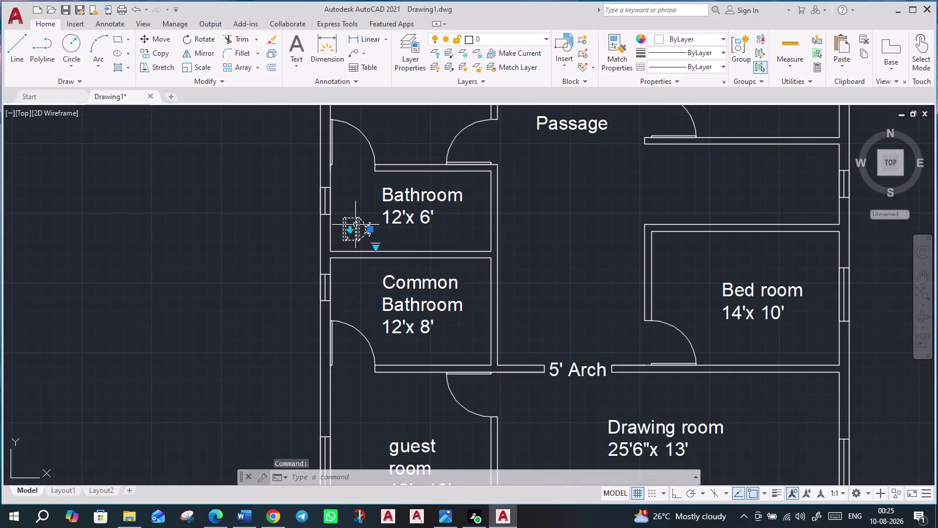
key(Delete)
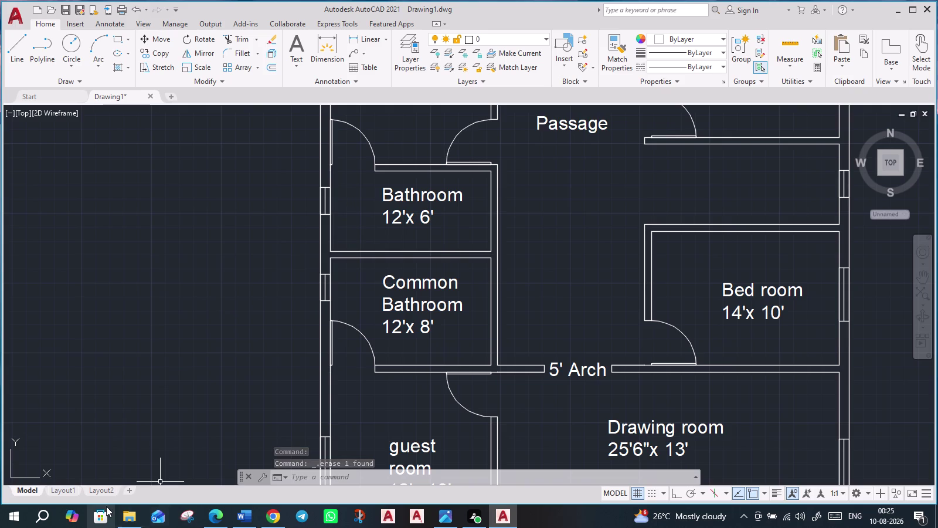
click(128, 514)
scroll(up, 3)
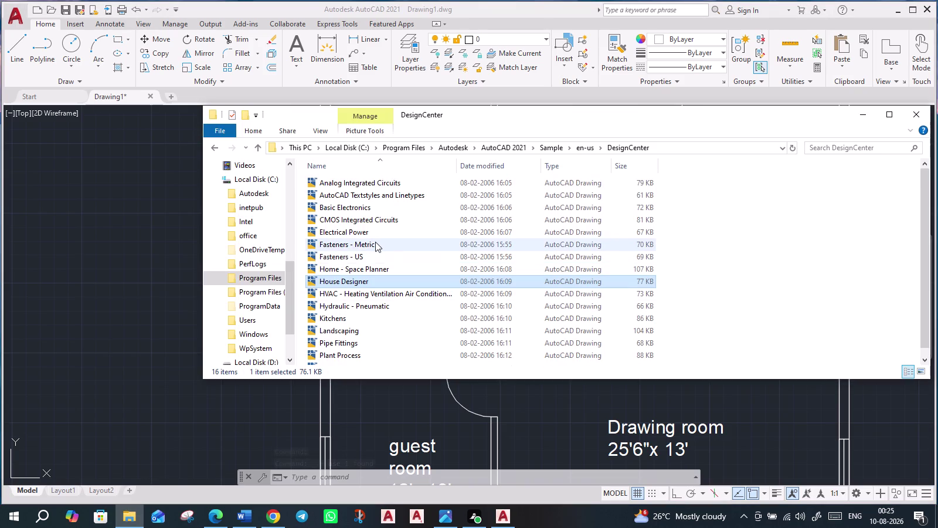
scroll(down, 3)
scroll(down, 3)
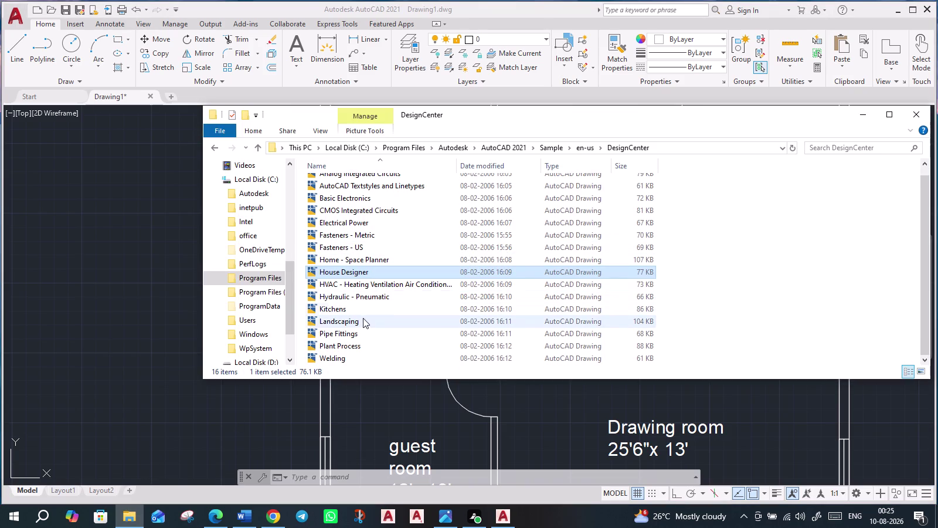
scroll(up, 3)
scroll(up, 3)
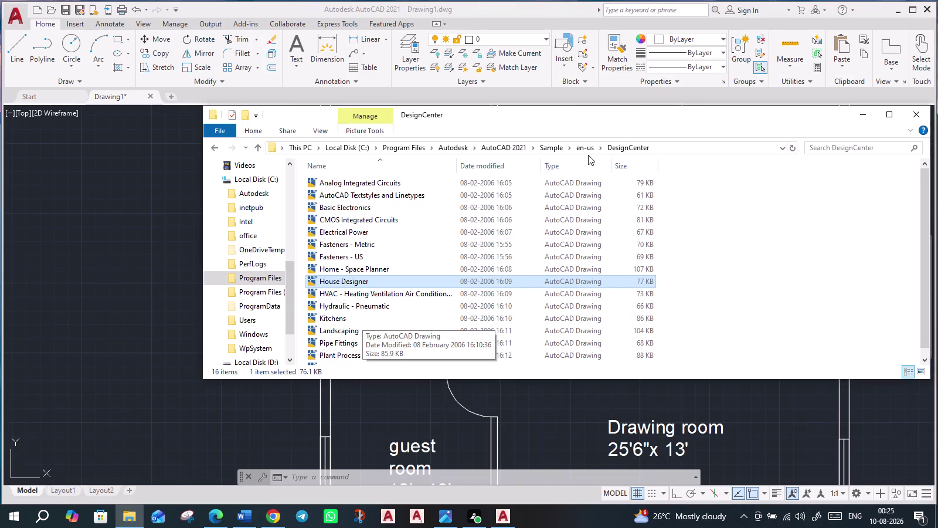
click(585, 149)
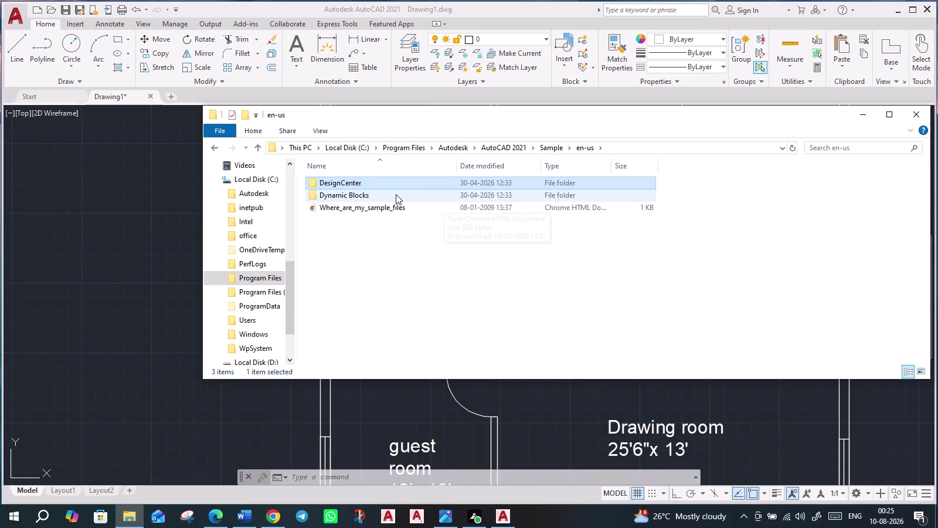
double_click(396, 194)
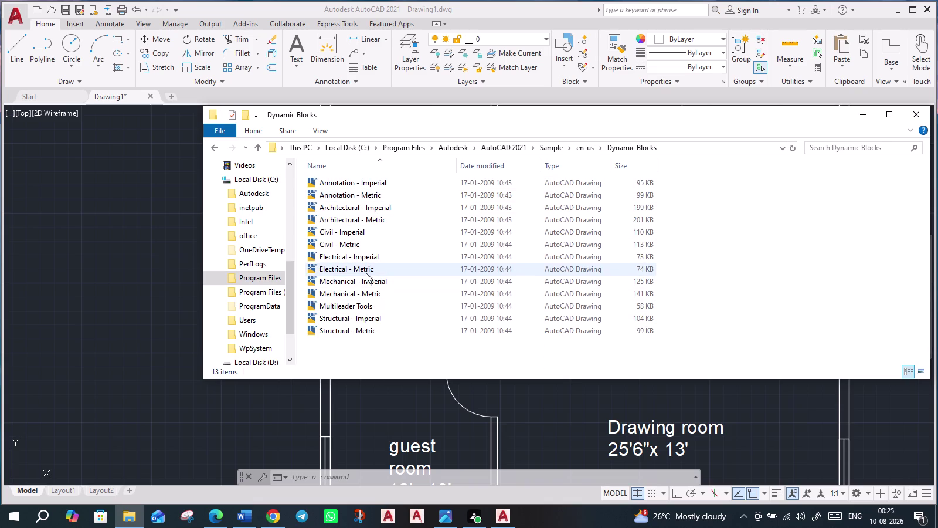
click(366, 254)
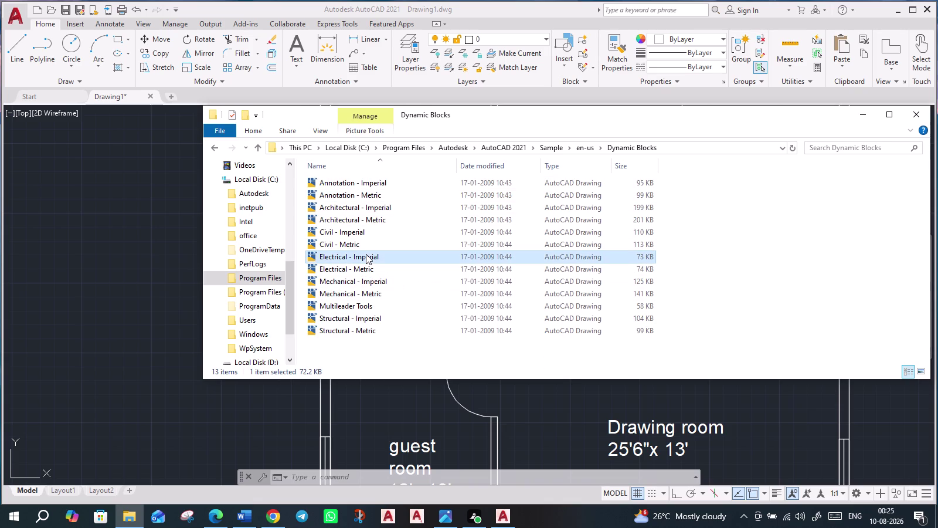
click(366, 254)
click(366, 254)
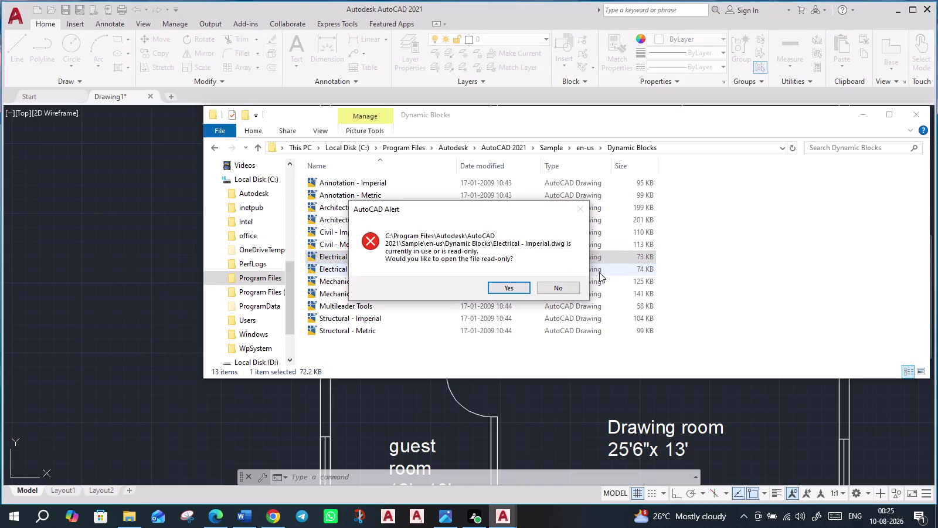
click(561, 288)
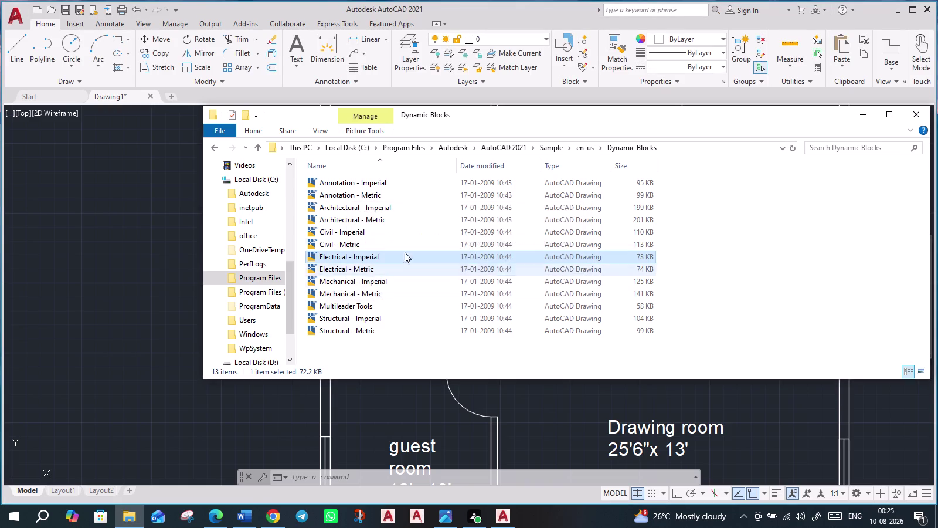
click(914, 114)
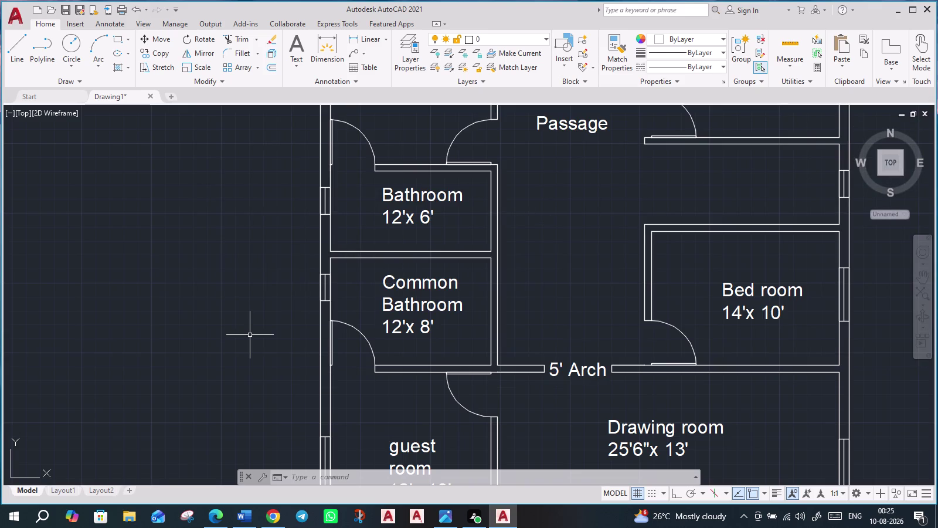
Open DesignCenter (ADCENTER) and view the CMOS Integrated Circuits drawing contents.
text(des)
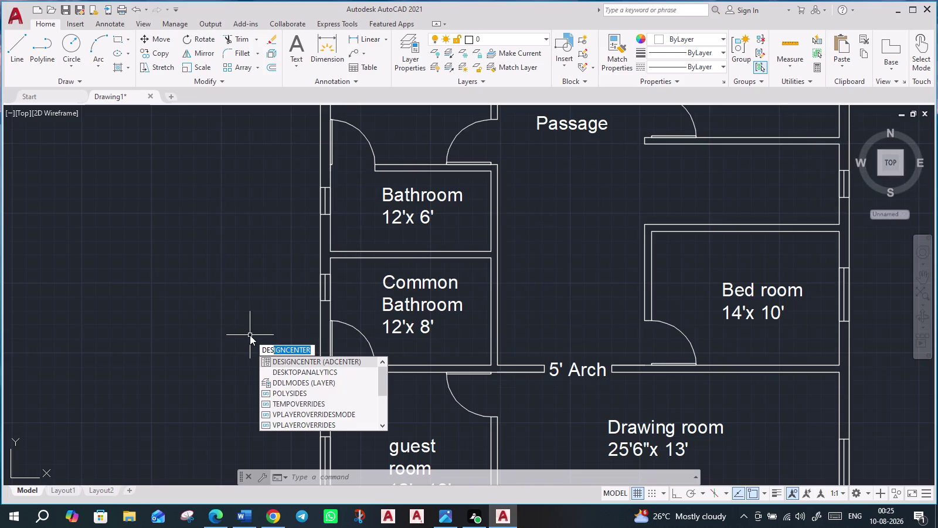
click(314, 363)
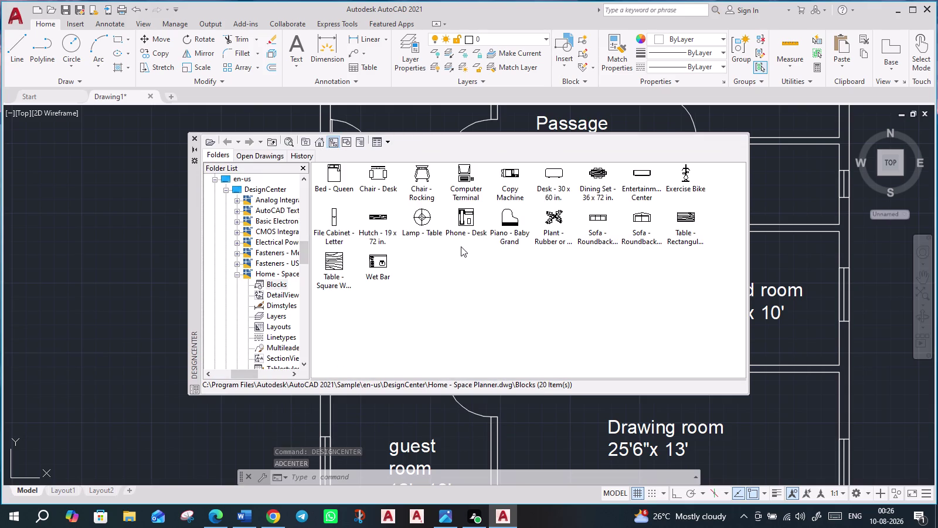
middle_drag(542, 263, 535, 257)
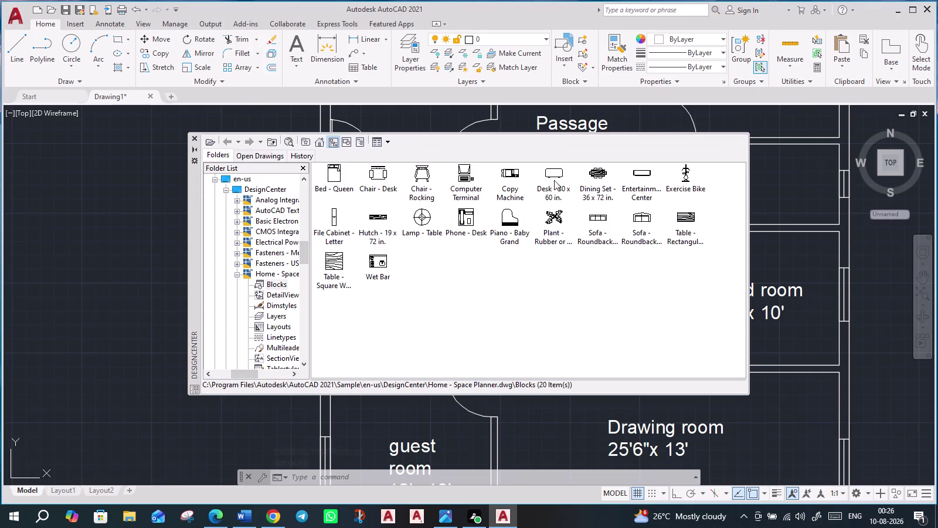
drag(572, 143, 459, 158)
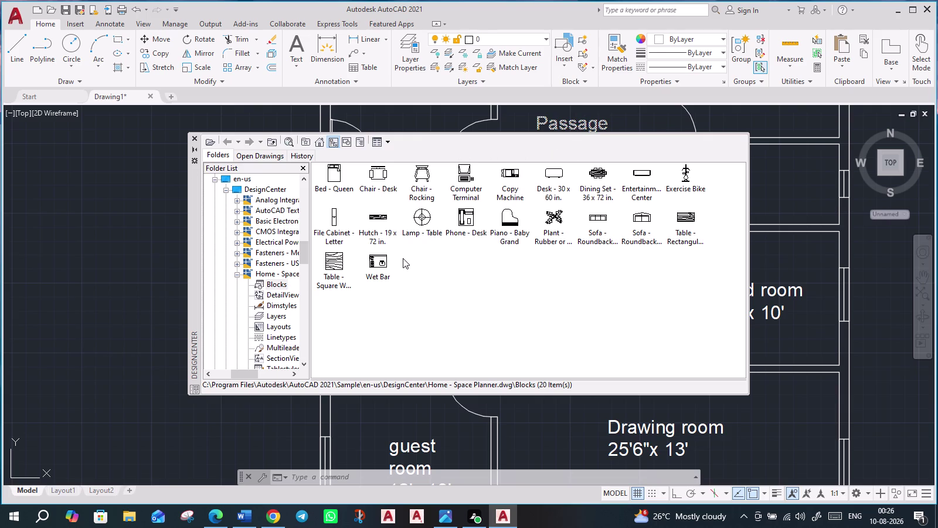
scroll(up, 3)
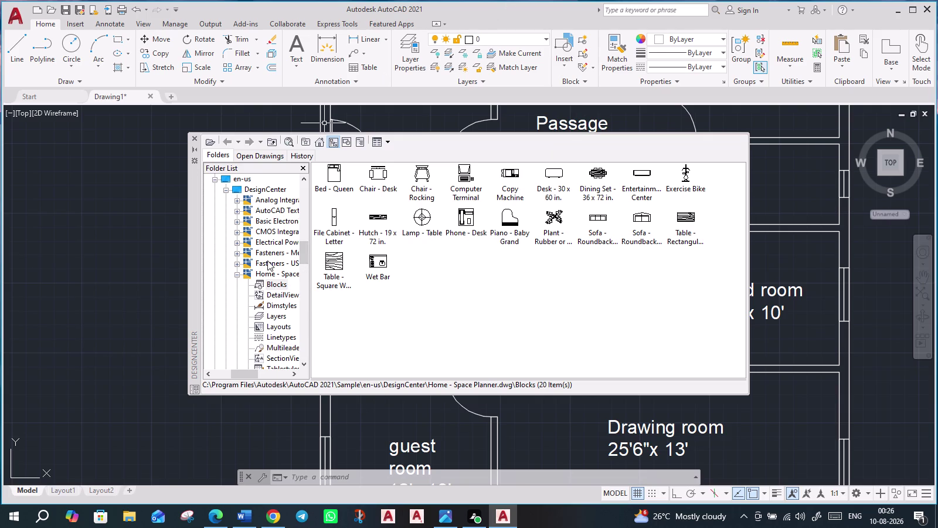
click(269, 232)
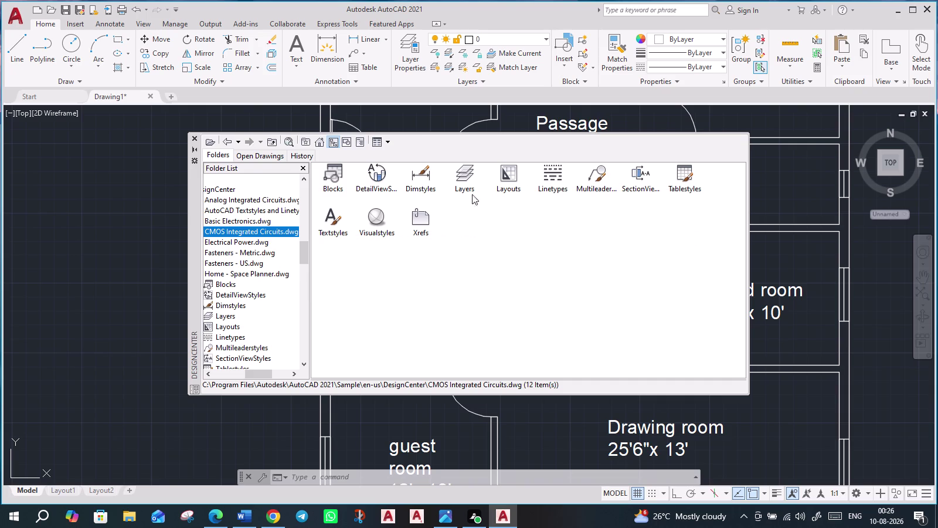
Adjust the palette and list all drawings in the DesignCenter sample folder.
scroll(up, 3)
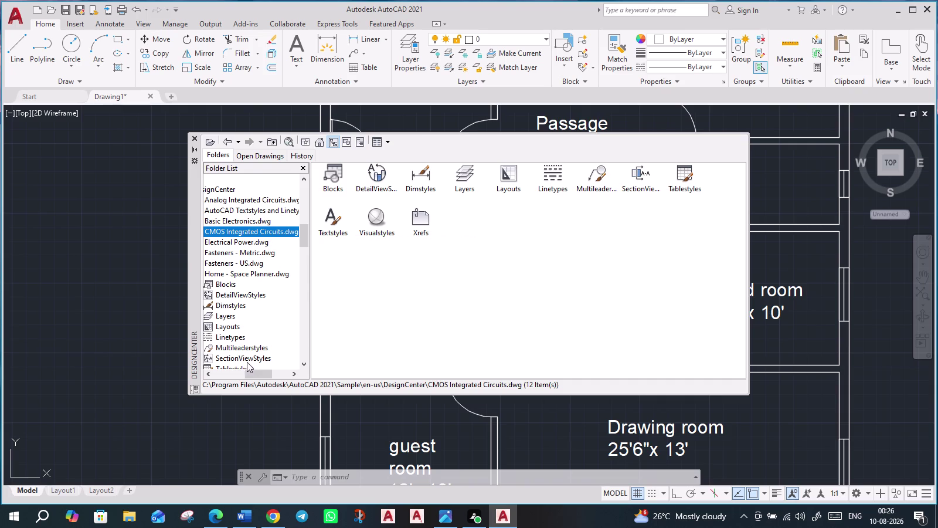
drag(253, 371, 217, 374)
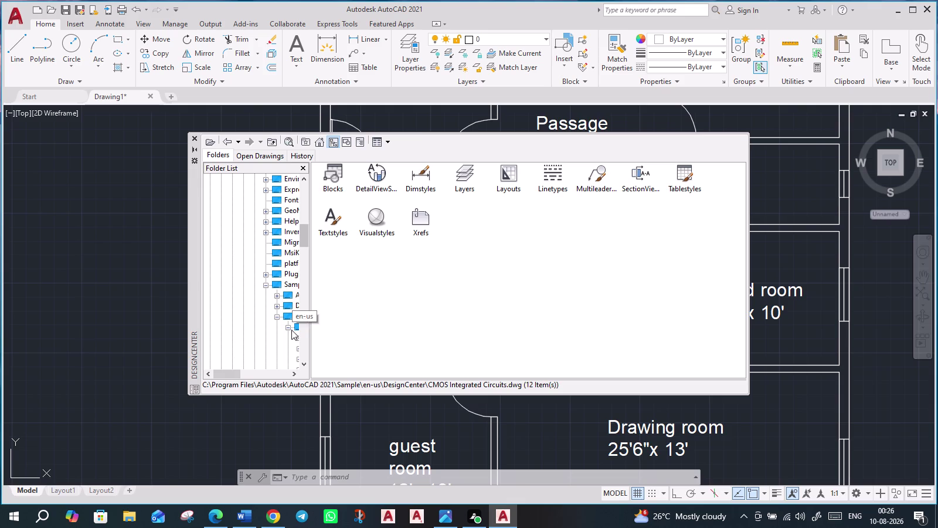
drag(234, 375, 247, 371)
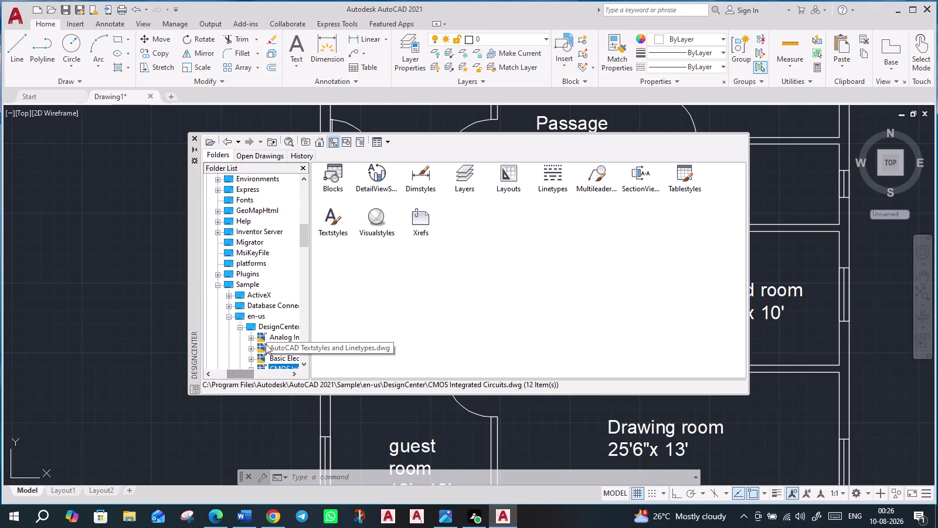
scroll(down, 3)
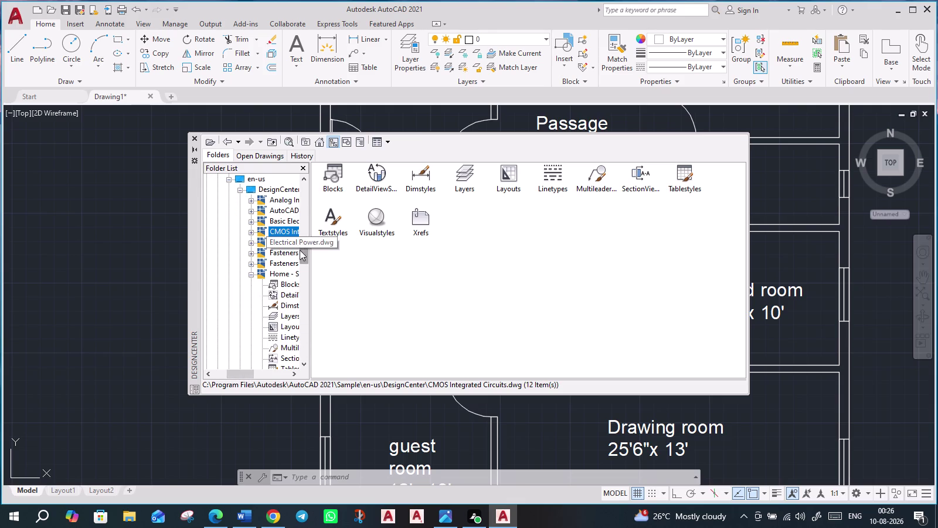
click(281, 194)
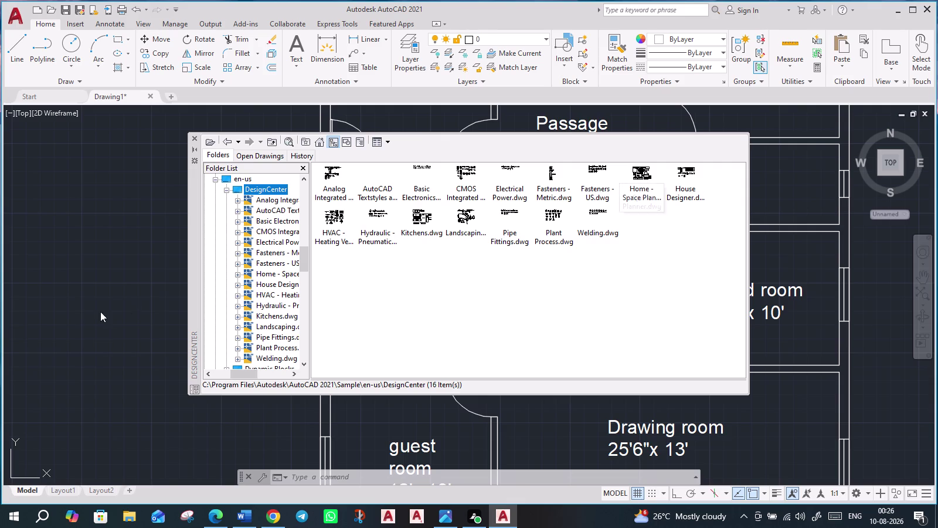
click(277, 292)
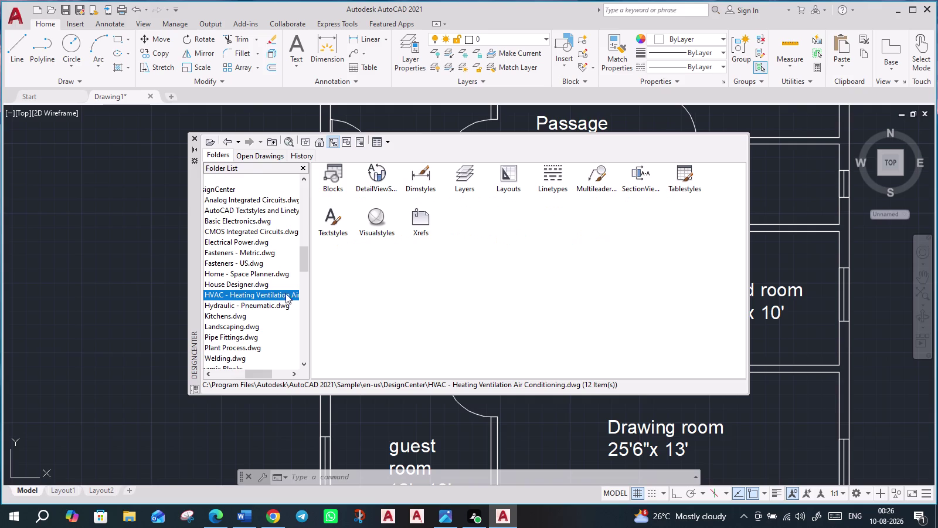
Browse past the Textstyles and Linetypes drawing and choose Kitchens.dwg.
drag(258, 375, 222, 380)
drag(222, 377, 243, 374)
scroll(down, 3)
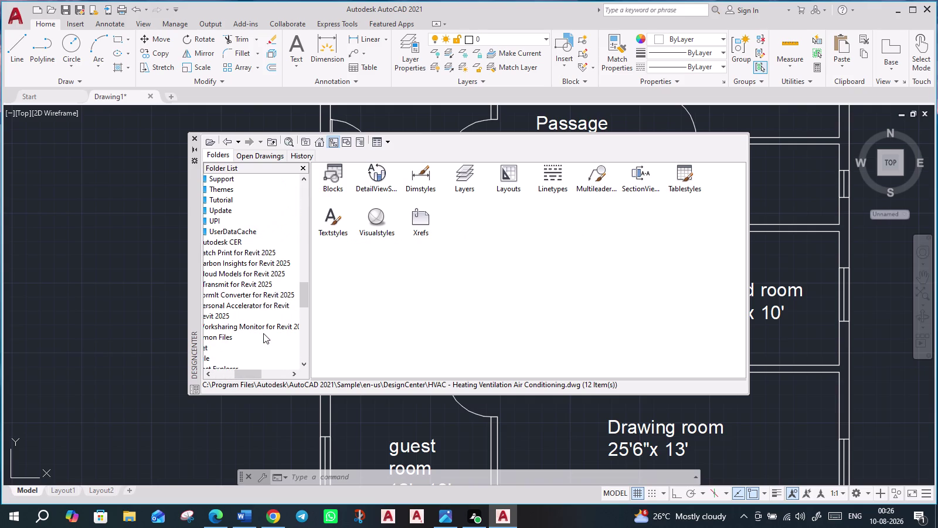
scroll(up, 3)
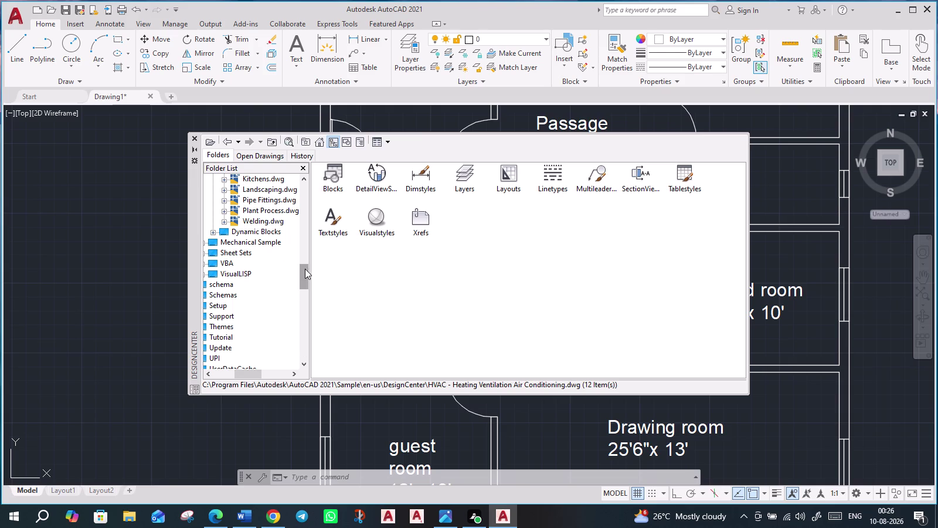
drag(300, 278, 300, 255)
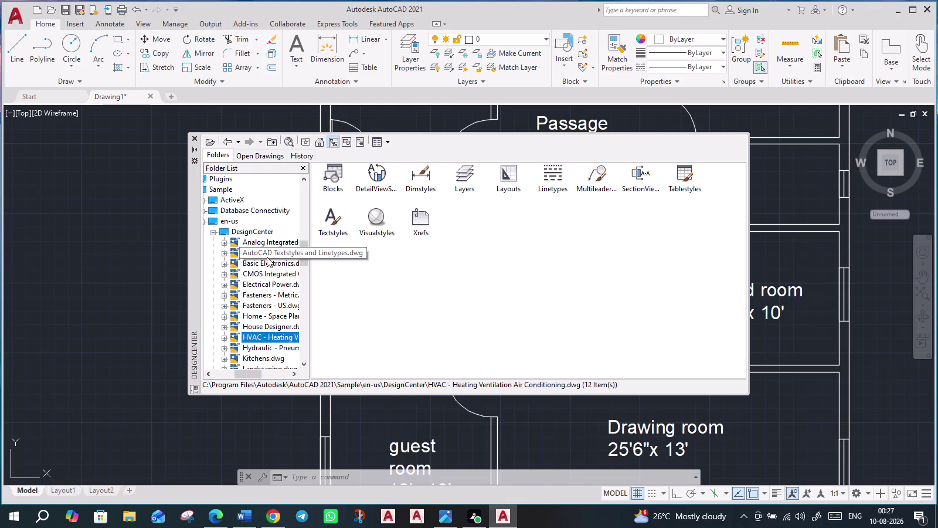
click(267, 257)
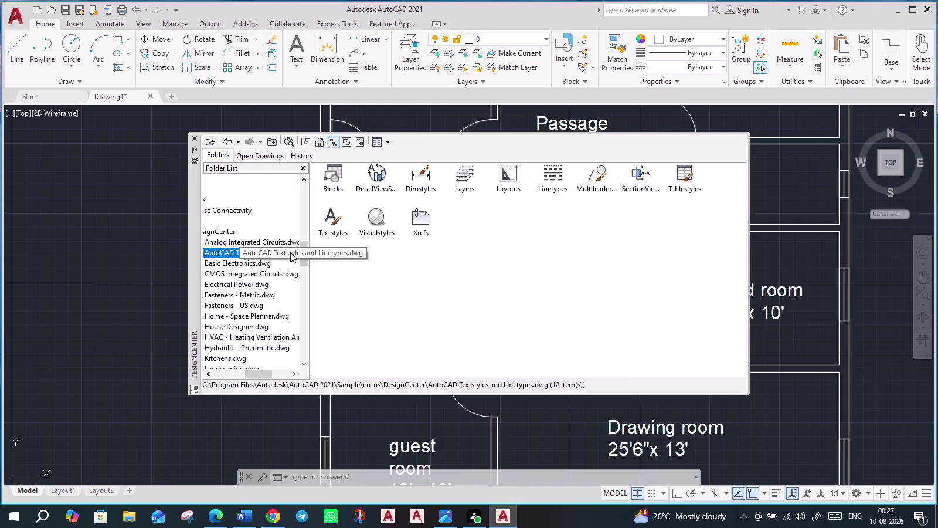
drag(305, 255, 307, 267)
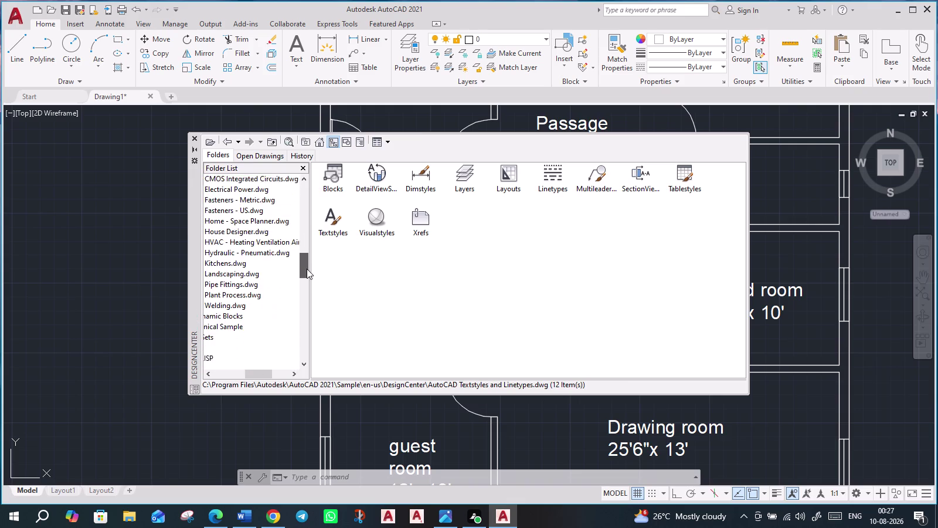
drag(307, 267, 307, 273)
drag(257, 371, 246, 368)
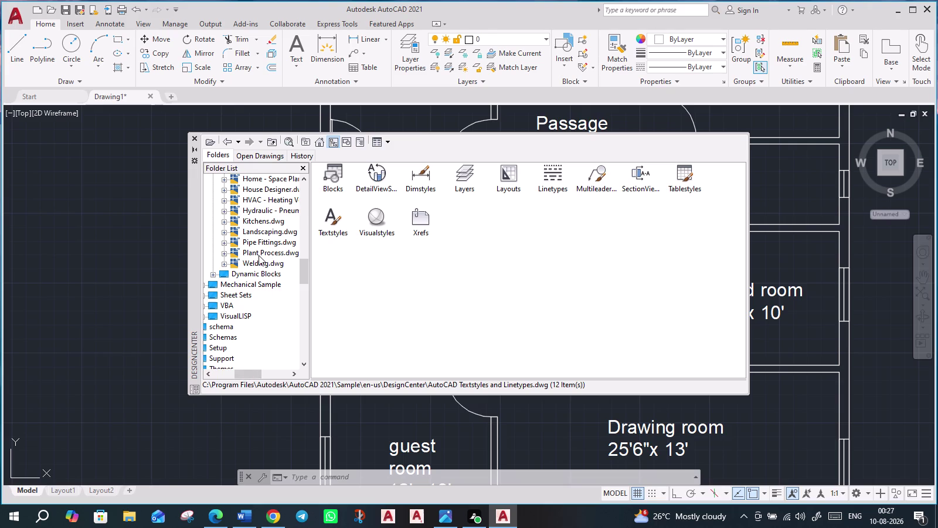
click(257, 219)
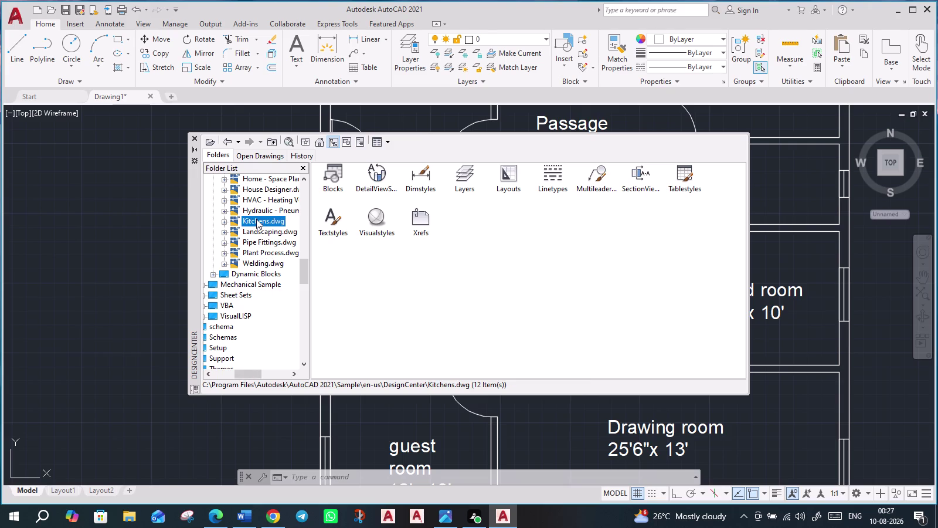
Drag the 'Sink-single - 30 in top' block from Kitchens.dwg Blocks to the left of the plan.
double_click(257, 219)
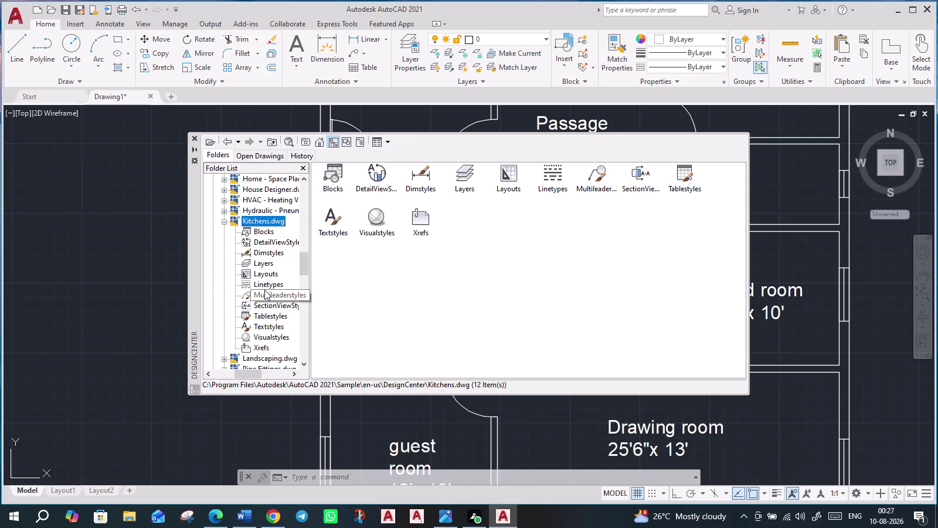
click(264, 233)
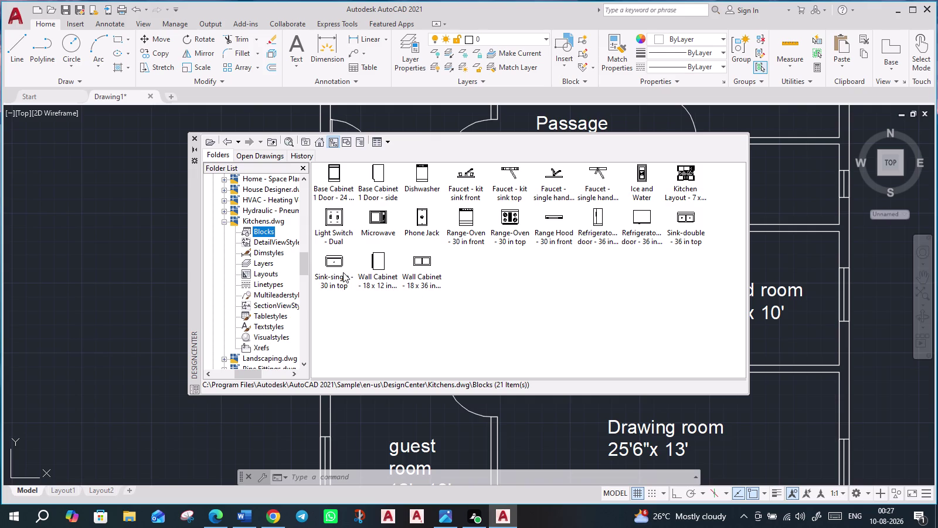
click(336, 257)
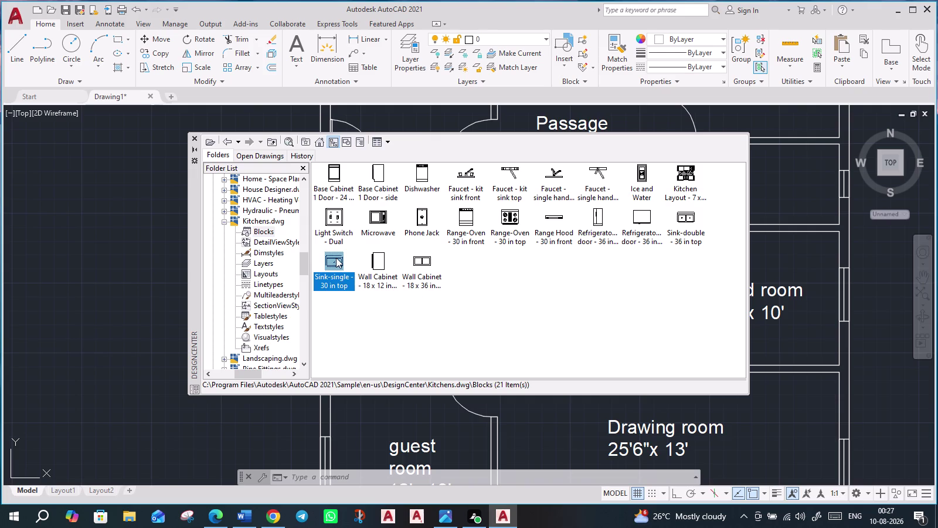
drag(342, 274, 224, 308)
drag(224, 309, 120, 327)
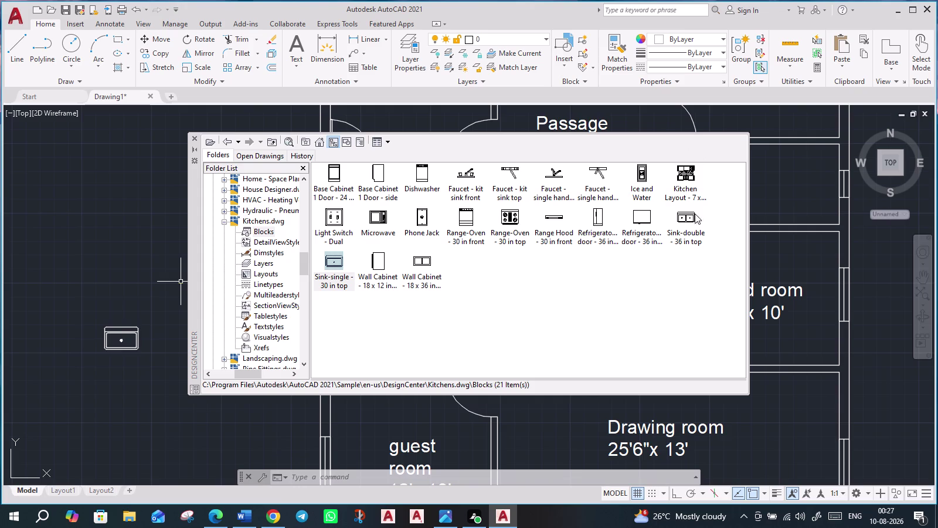
Select the placed sink and close the DesignCenter palette.
click(105, 264)
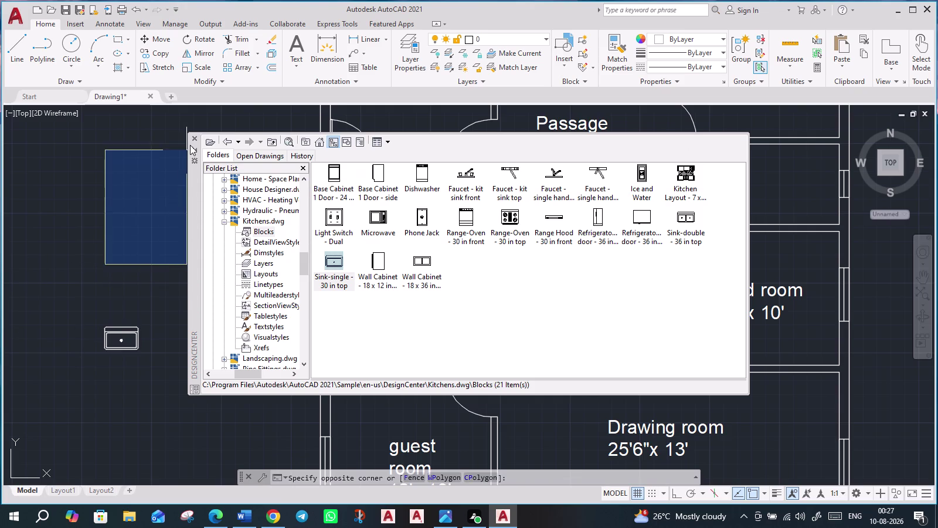
click(110, 200)
click(194, 136)
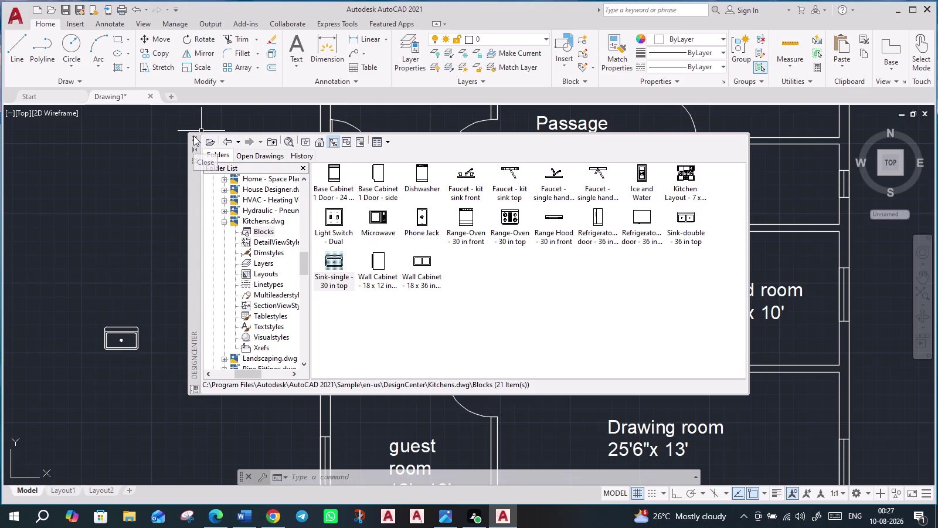
click(122, 330)
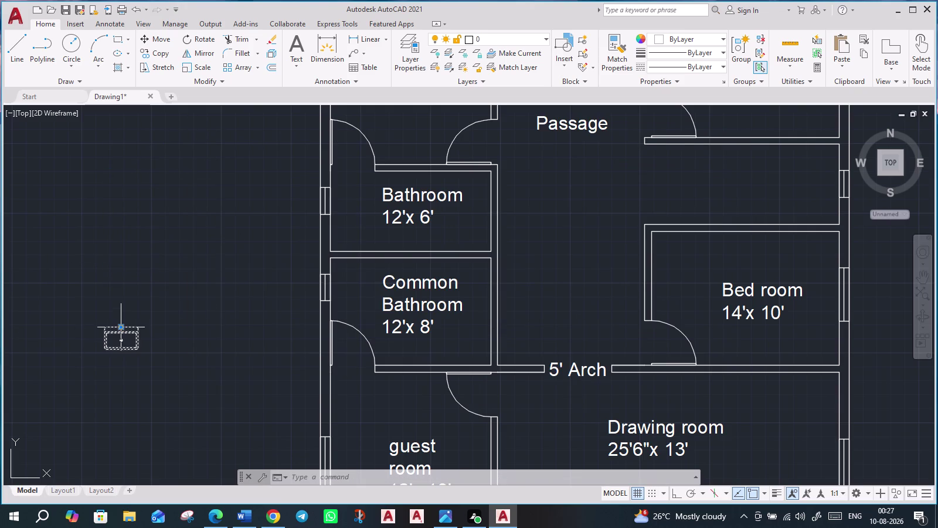
Try a grip move on the sink at its insertion point, then cancel it.
click(123, 329)
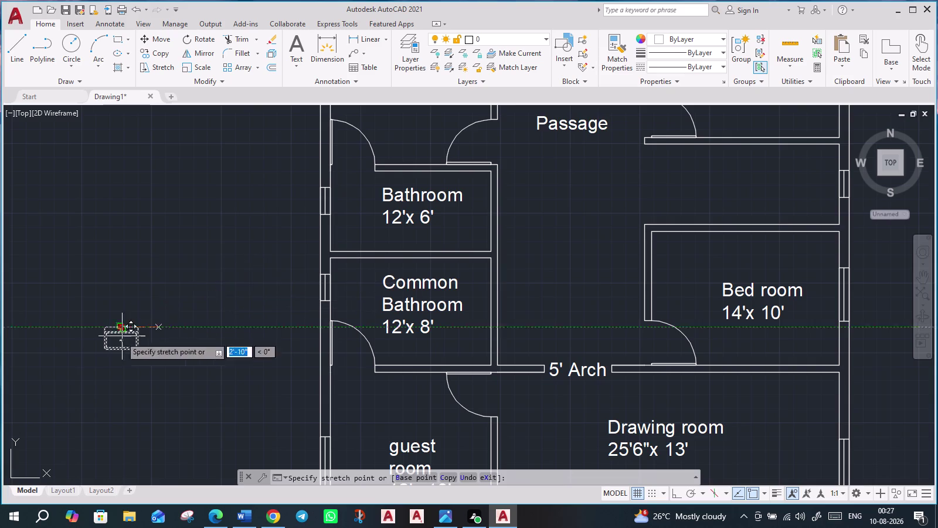
key(m)
key(Return)
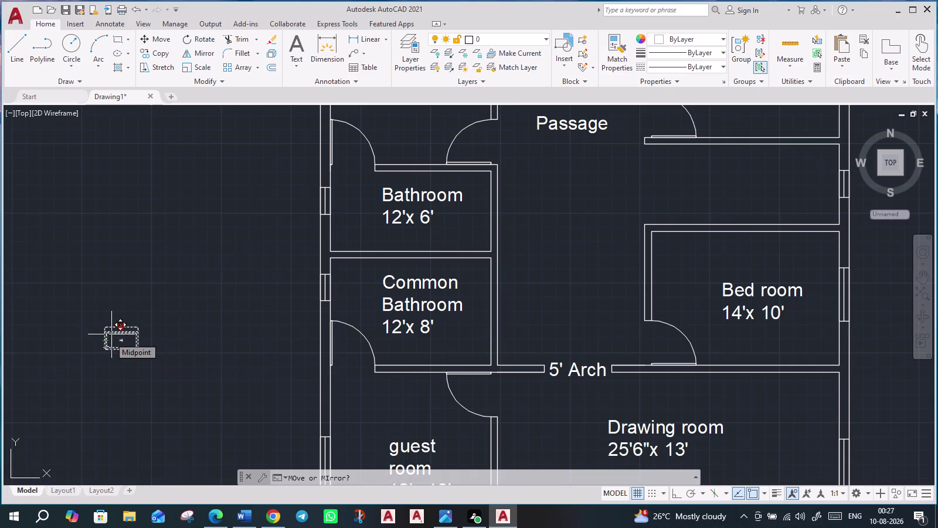
click(121, 329)
key(Escape)
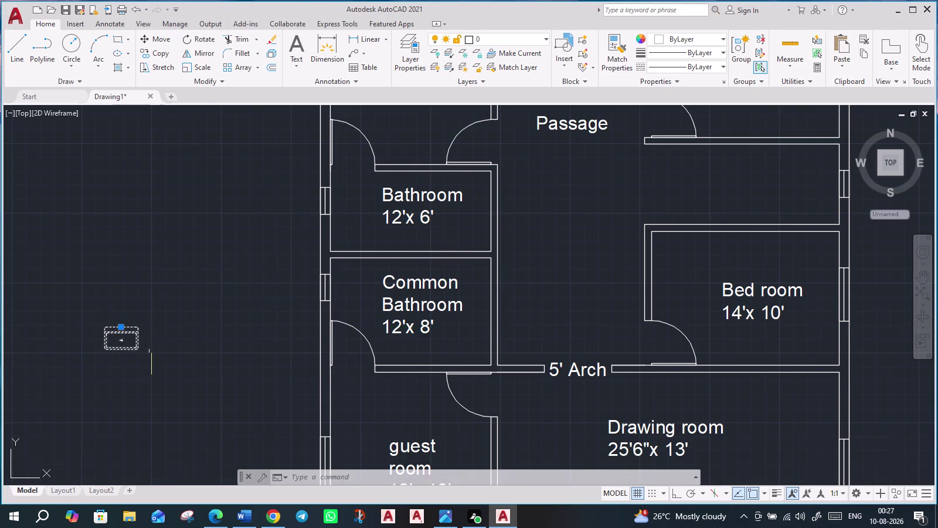
Start copying the sink from a base point, then cancel the unfinished copy.
text(co)
key(Return)
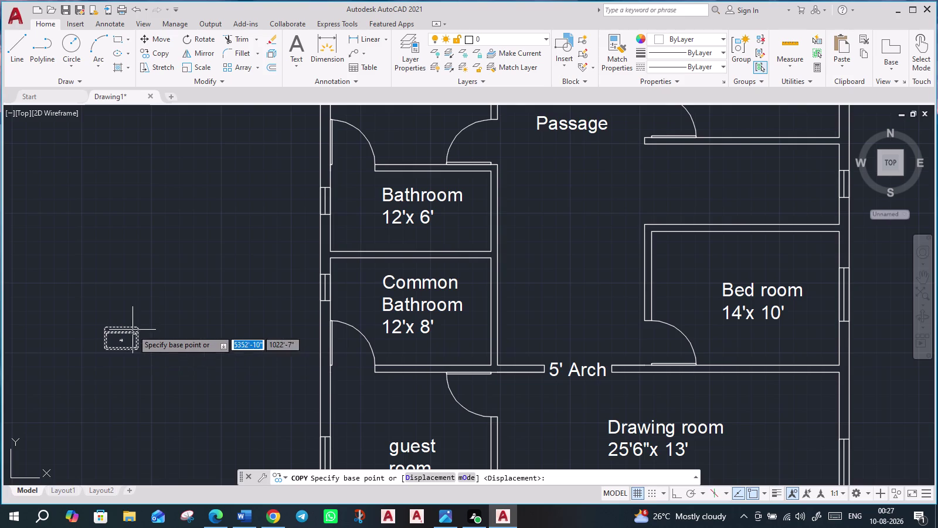
click(121, 326)
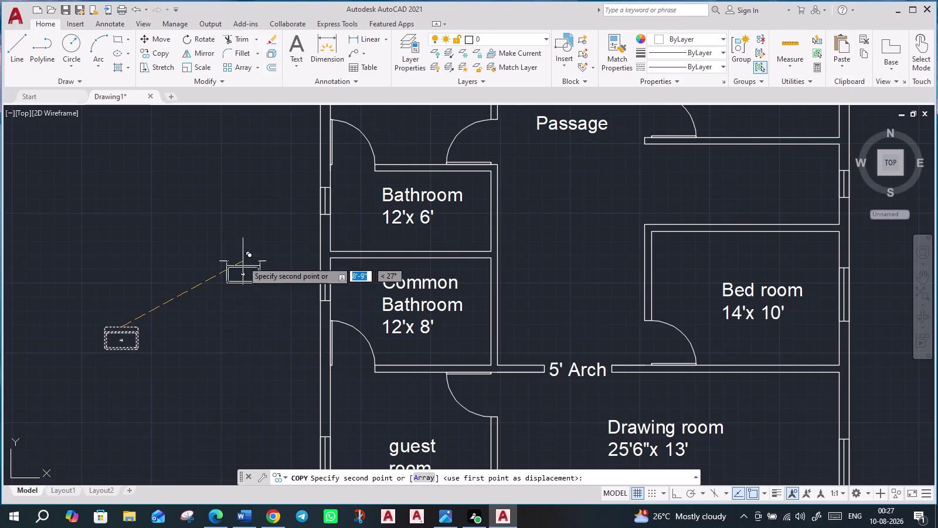
middle_drag(514, 206, 506, 220)
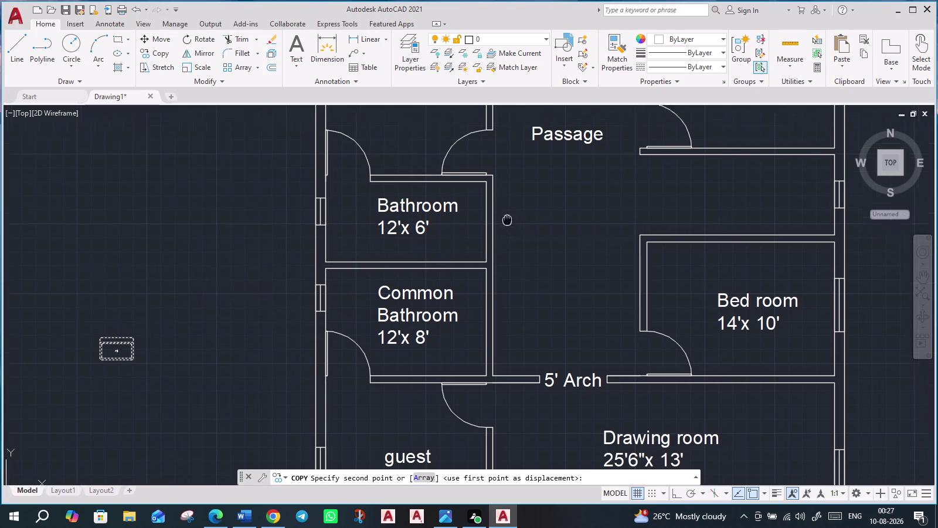
middle_drag(506, 219, 411, 253)
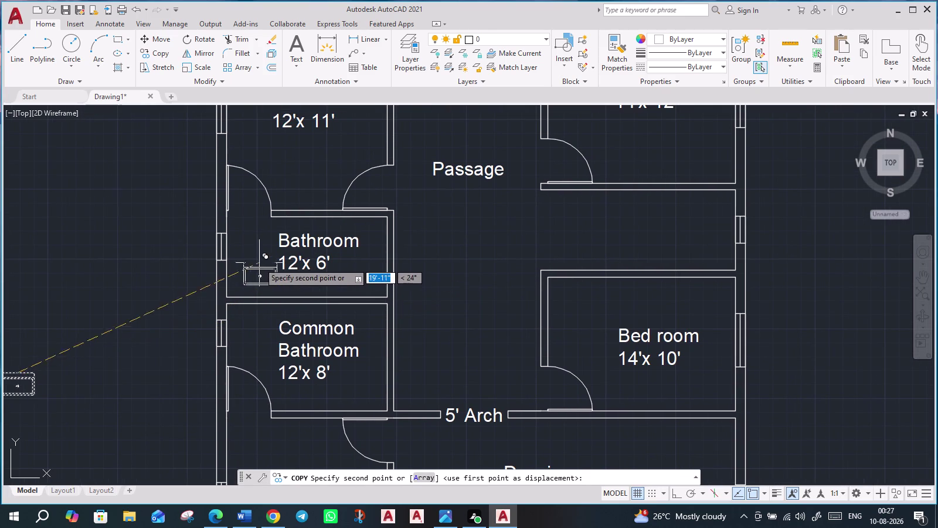
key(space)
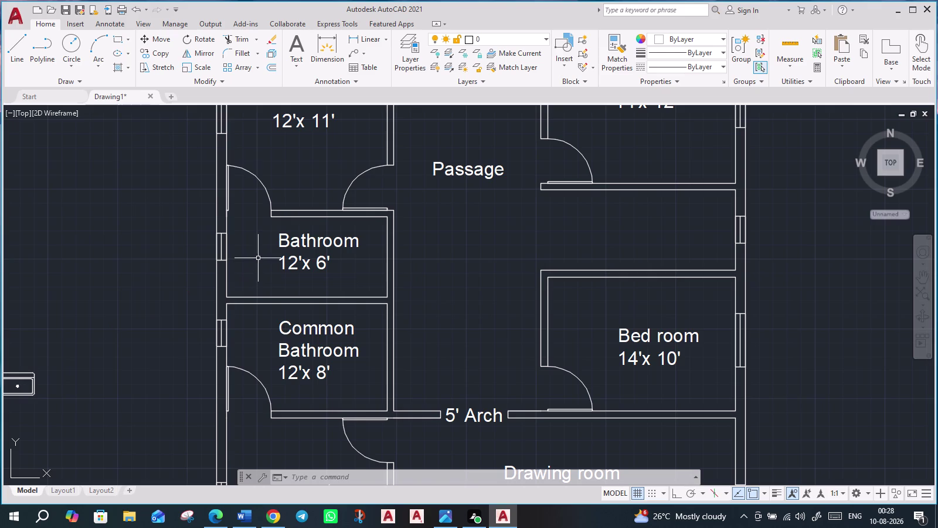
scroll(down, 3)
scroll(up, 3)
click(69, 383)
click(55, 374)
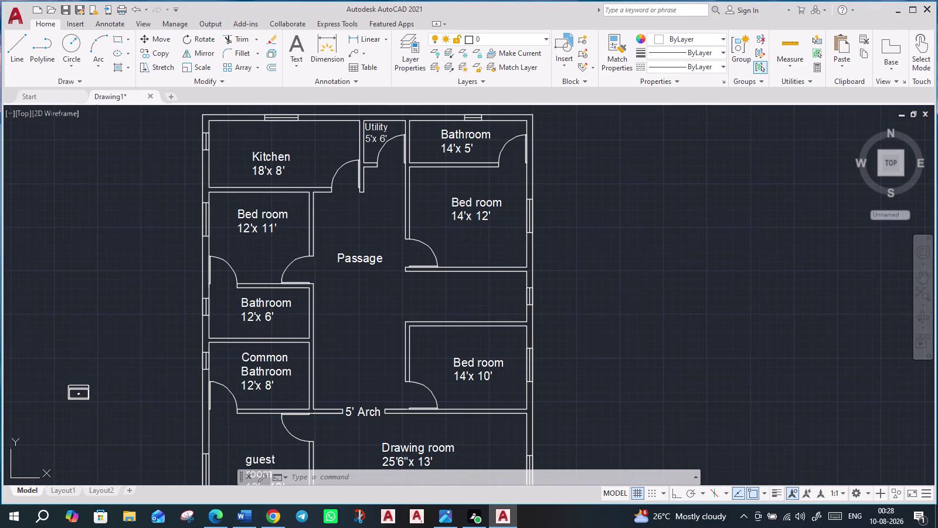
Reselect the sink and start a COPY from a base point on it.
click(101, 402)
click(57, 389)
key(c)
key(o)
key(Return)
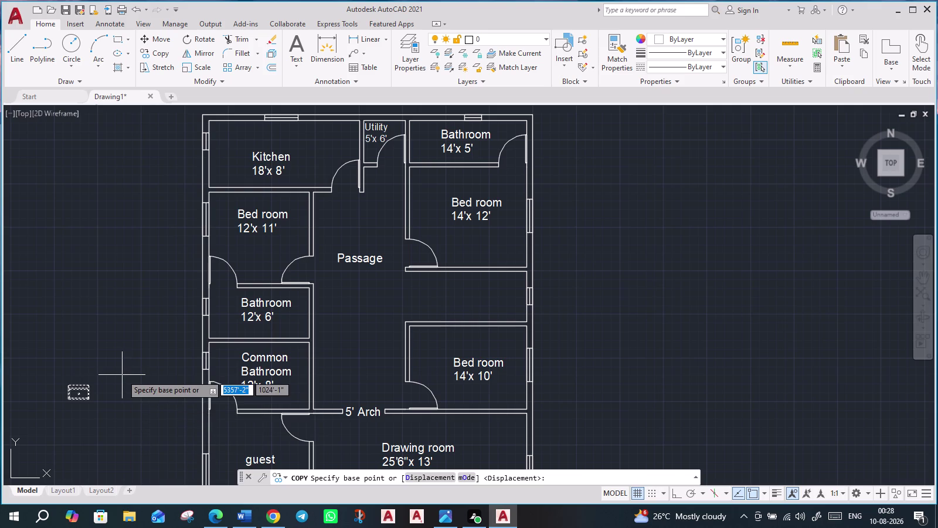
scroll(up, 3)
click(58, 369)
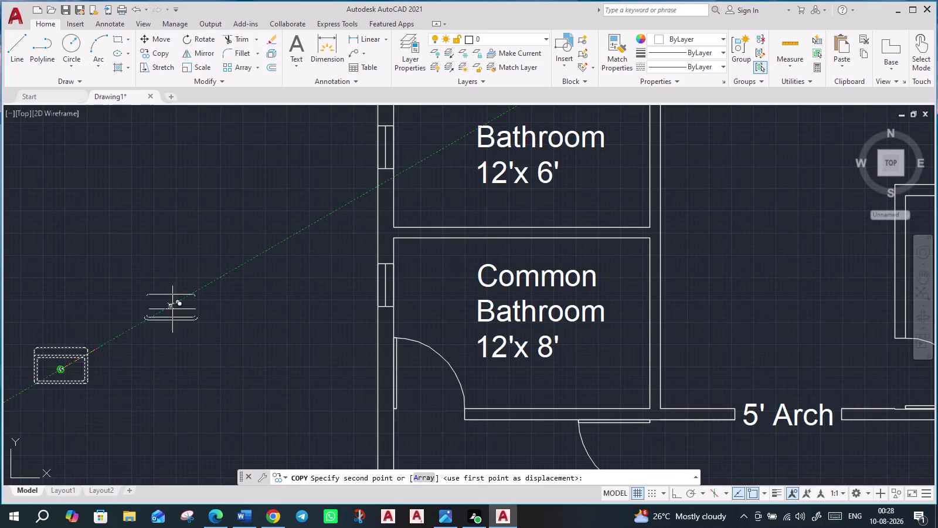
Place sink copies in the 14'x 5' and 12'x 6' bathrooms.
middle_drag(566, 188, 356, 379)
scroll(down, 3)
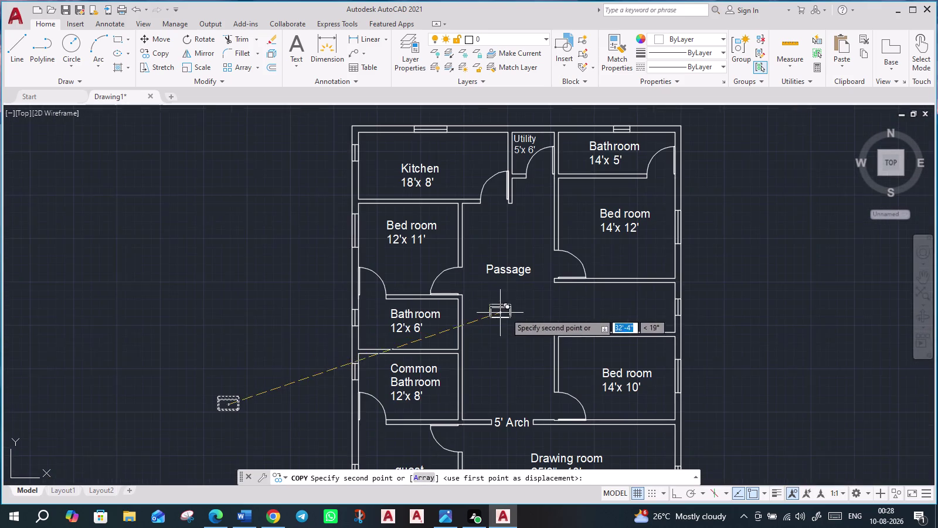
scroll(up, 3)
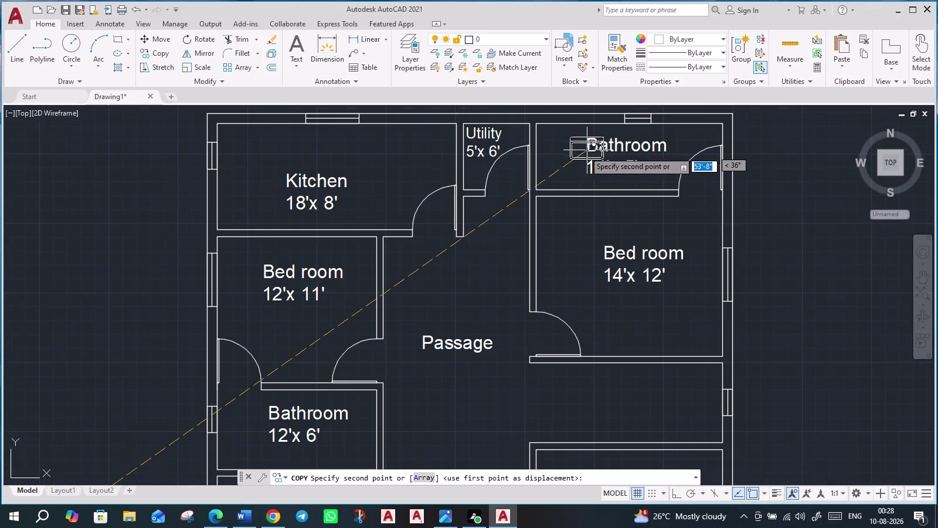
scroll(up, 3)
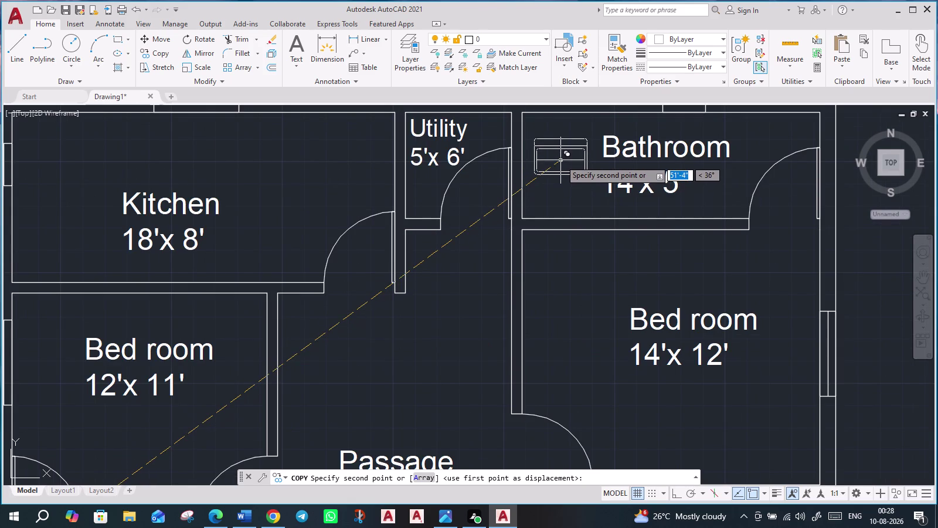
click(561, 160)
middle_drag(431, 341, 595, 70)
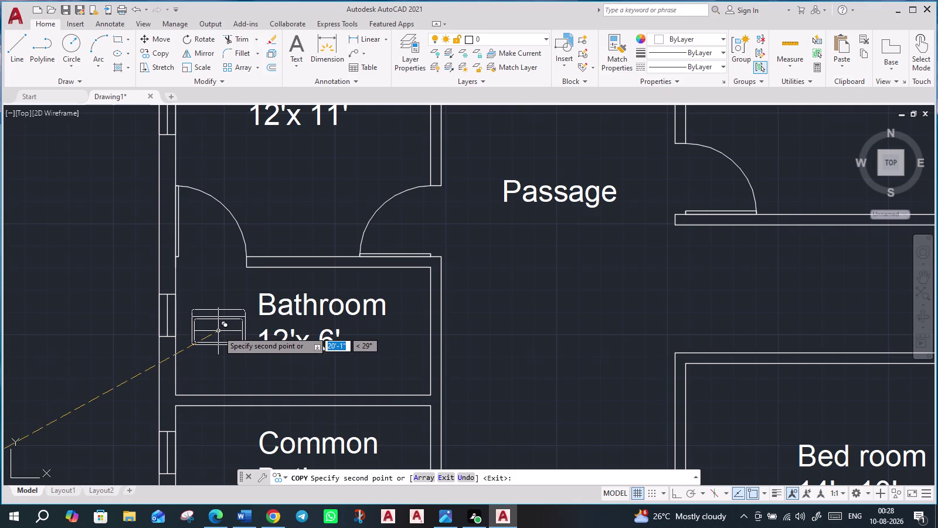
click(218, 331)
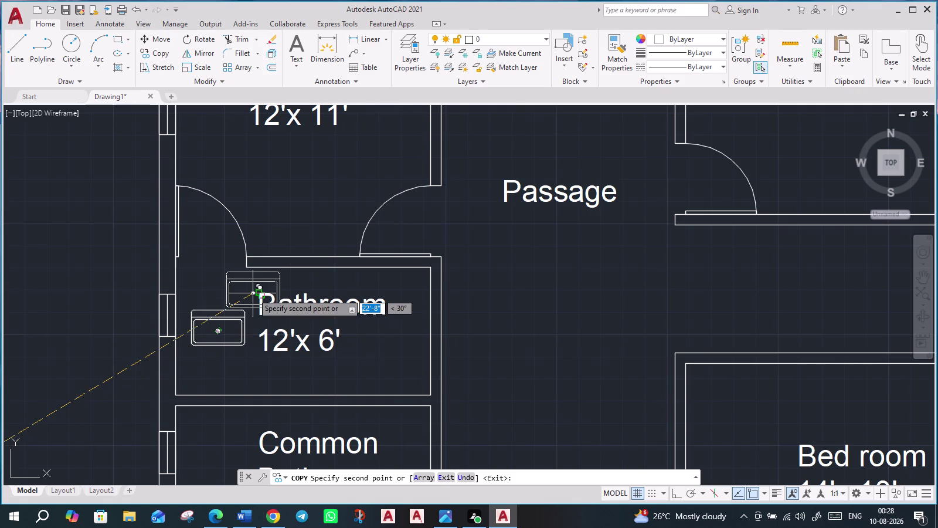
Rotate the 12'x 6' bathroom sink 270 degrees about its corner to stand upright.
key(Escape)
click(241, 312)
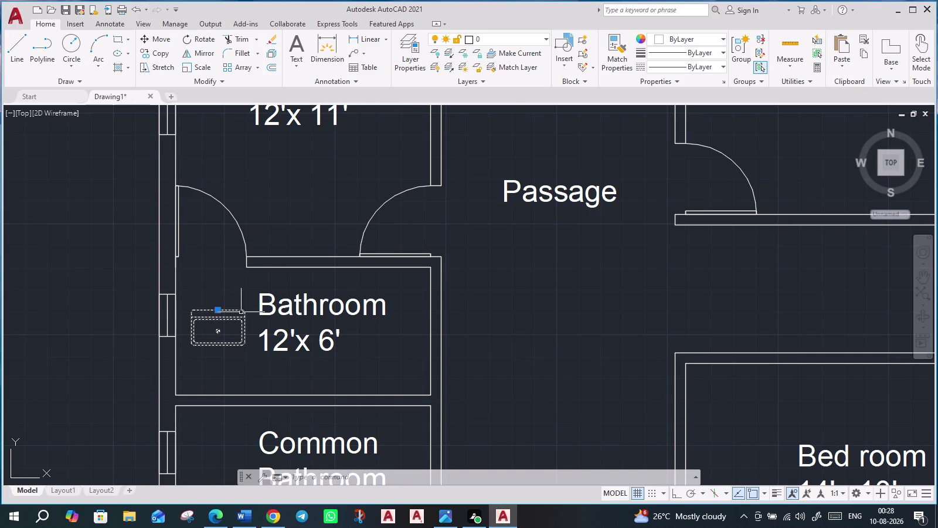
text(ro)
key(Return)
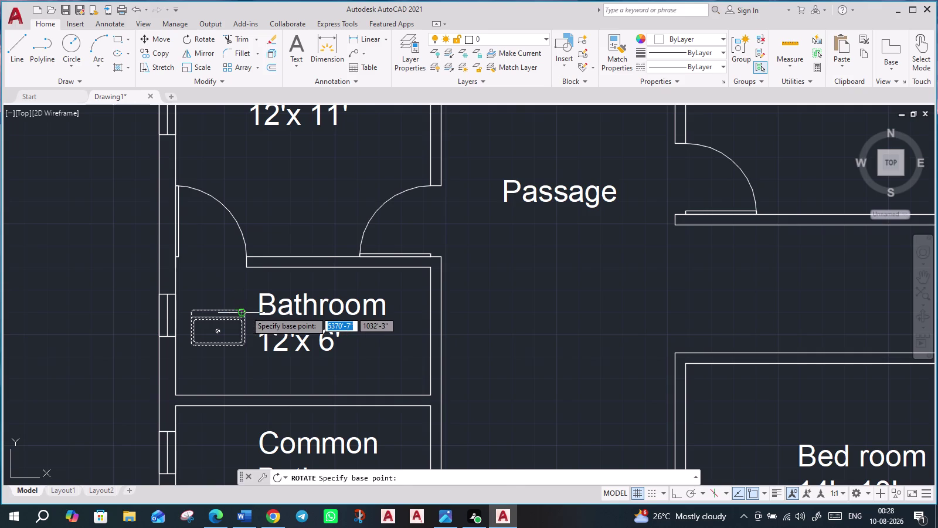
click(246, 310)
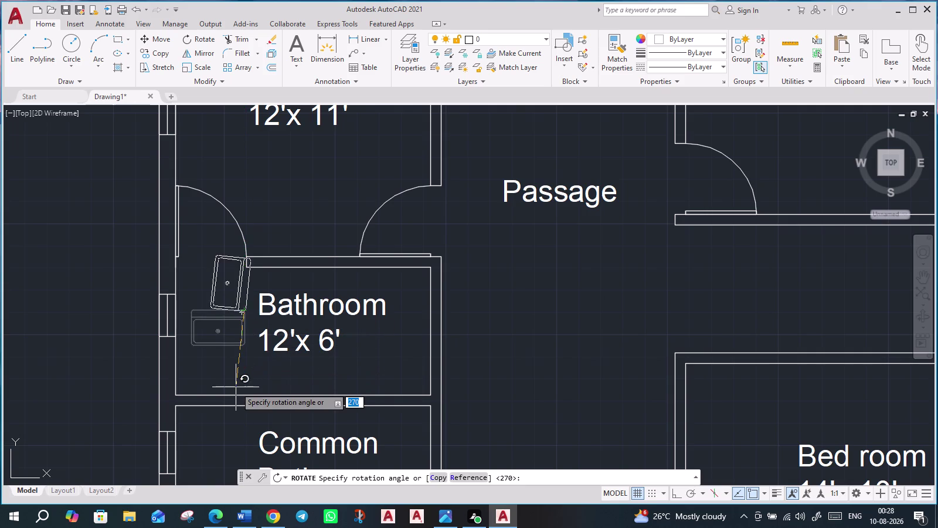
click(248, 377)
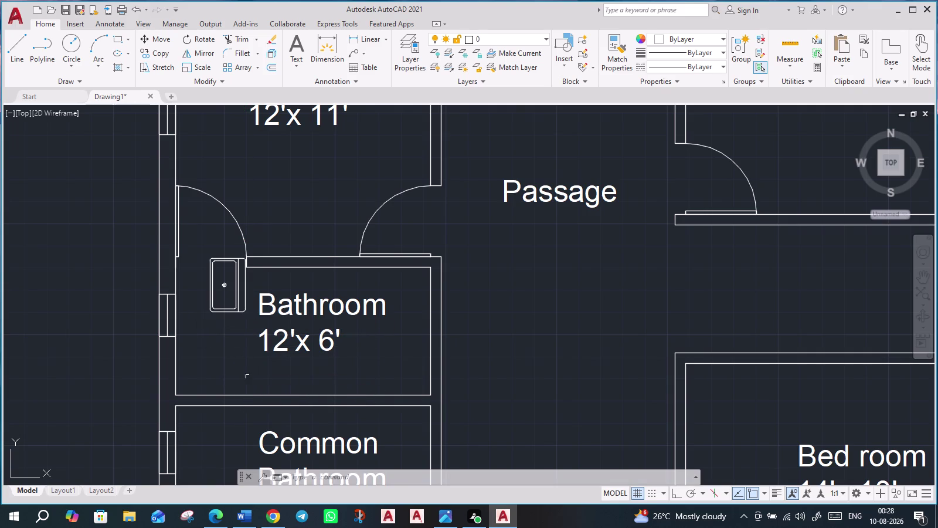
Move the rotated sink against the bathroom's left wall.
click(213, 263)
key(m)
key(Return)
click(210, 282)
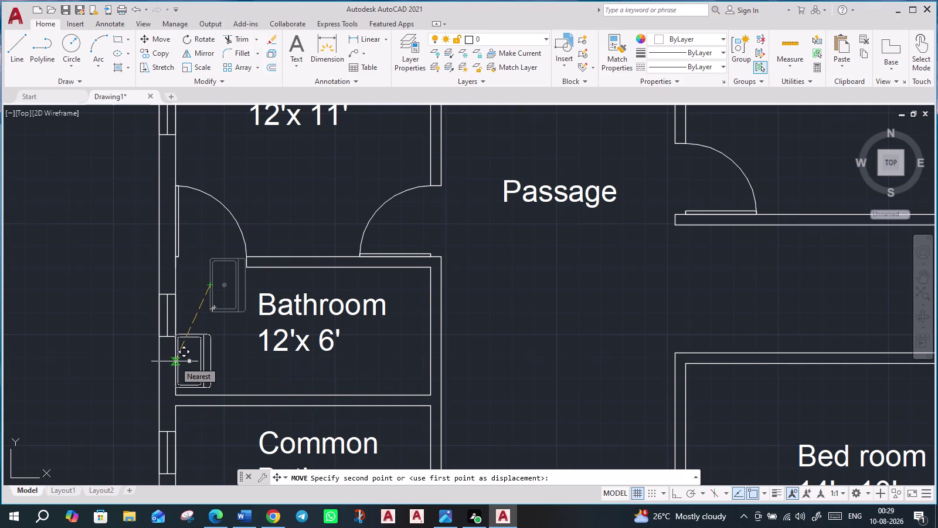
click(175, 361)
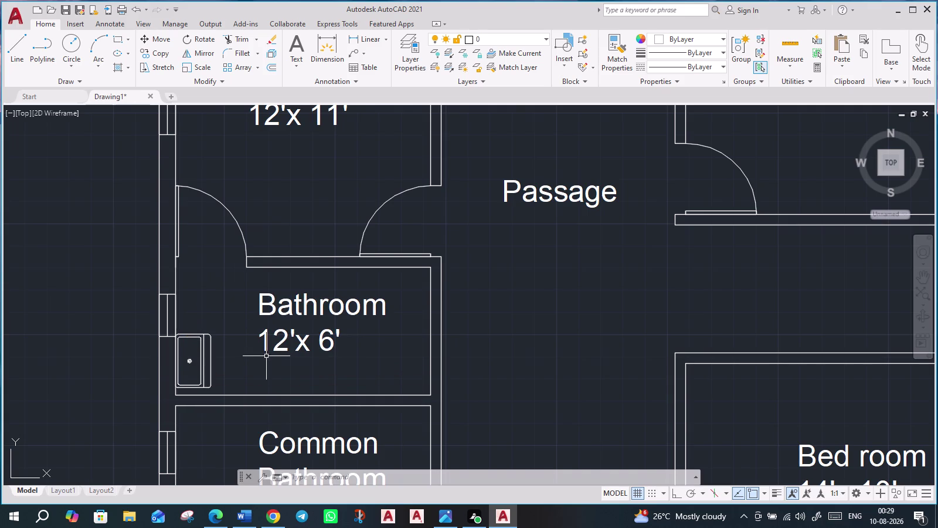
Start another move of the sink from a new base point.
click(194, 334)
key(m)
key(Return)
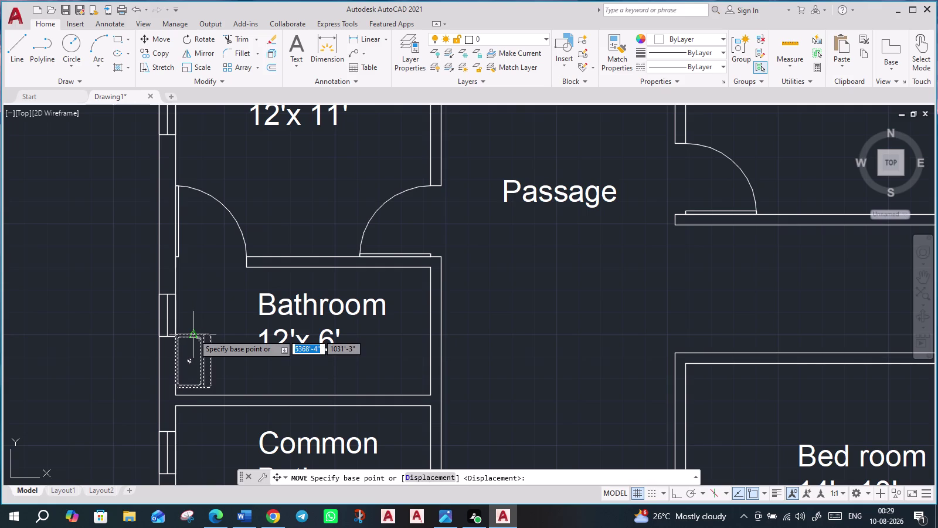
click(194, 334)
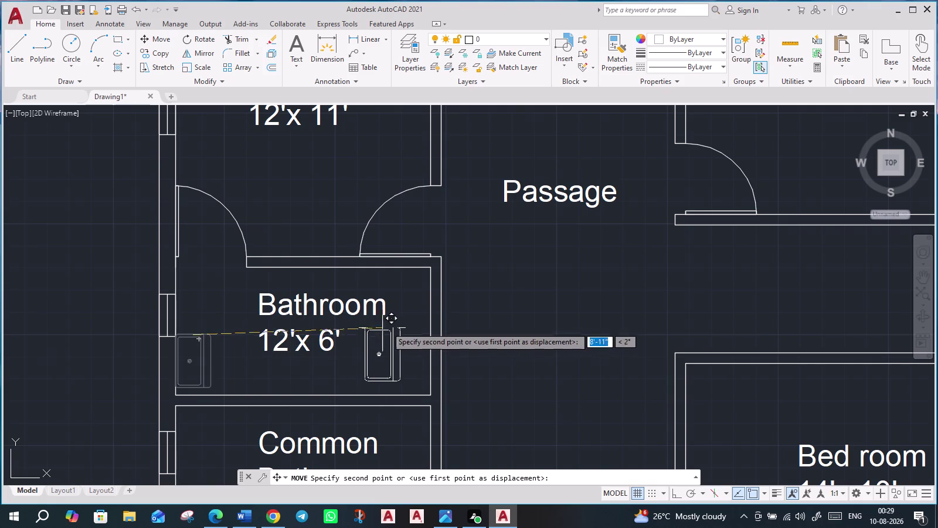